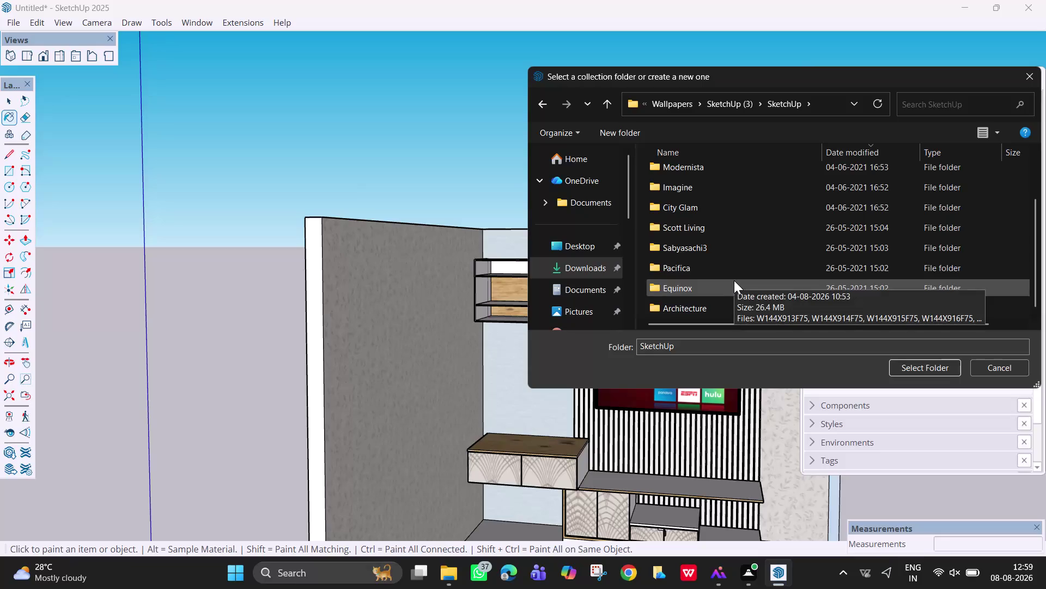
Add Downloads > Plain_Shades > sketchup > Asian Paints Colours of India as a materials collection.
scroll(up, 3)
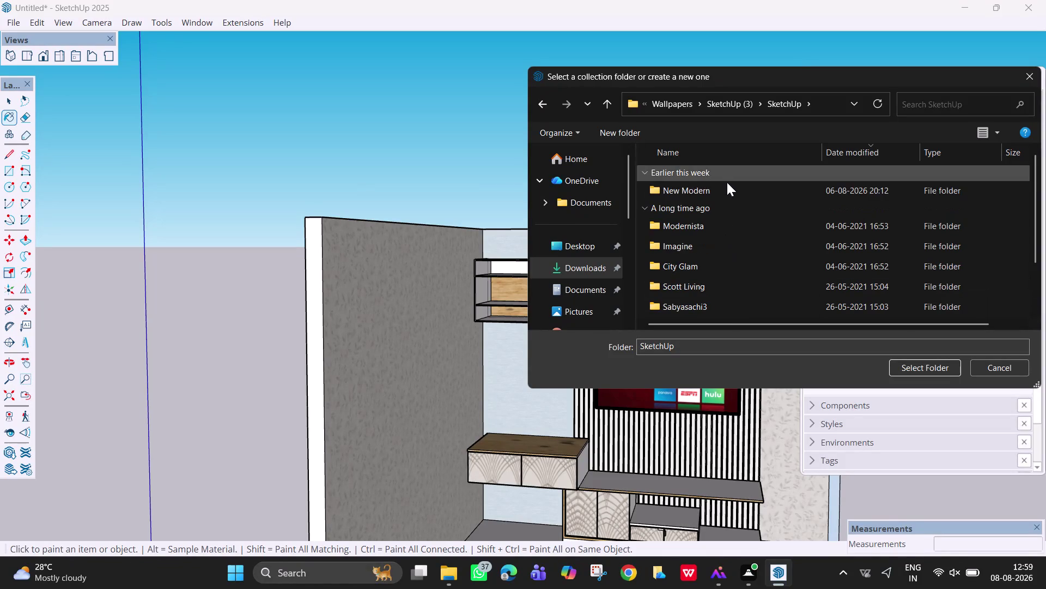
double_click(734, 191)
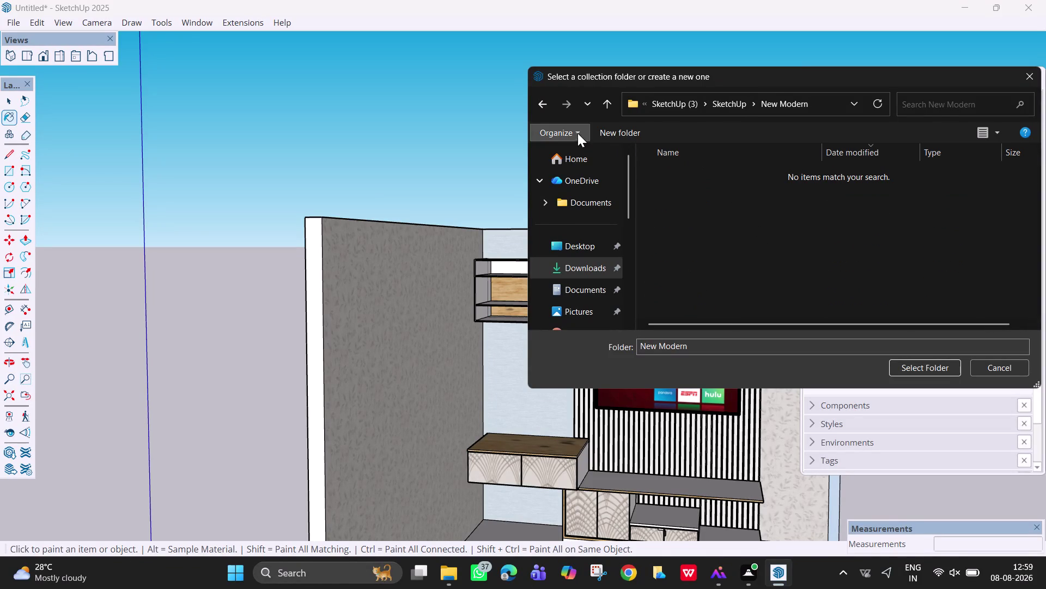
click(546, 105)
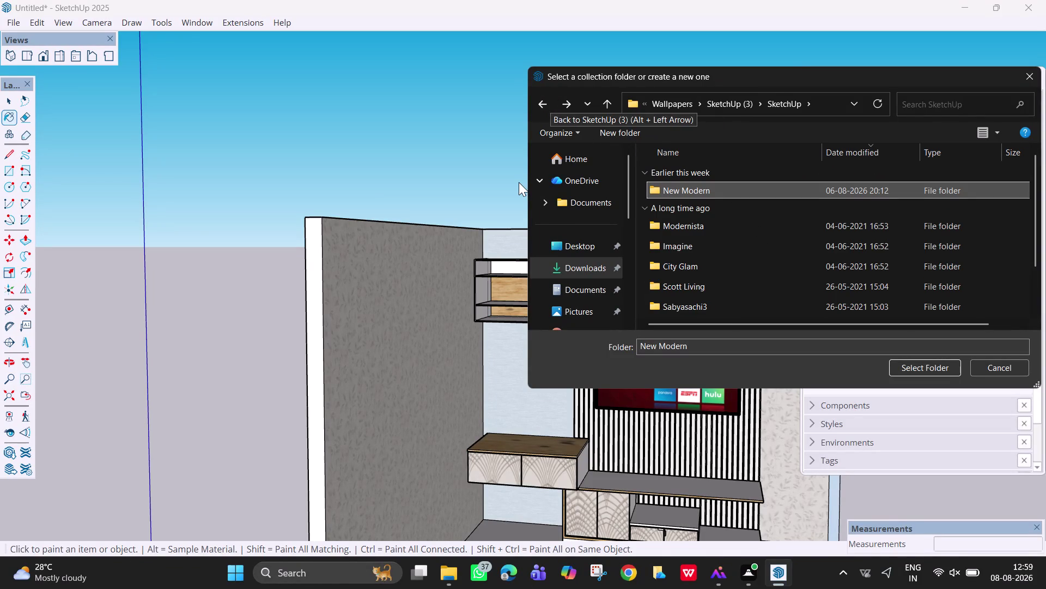
click(547, 99)
click(549, 105)
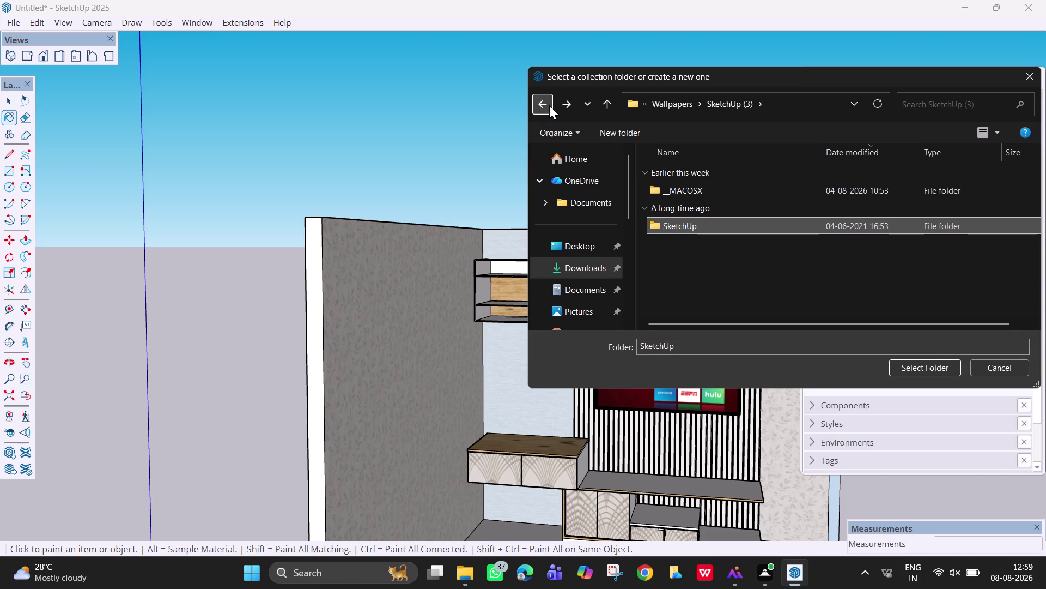
click(546, 99)
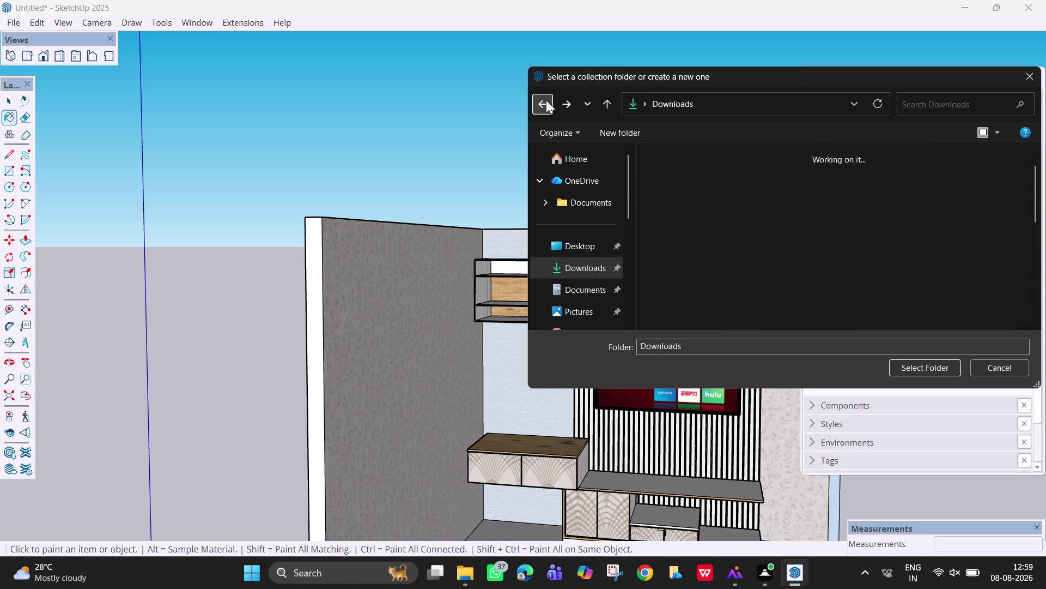
triple_click(743, 285)
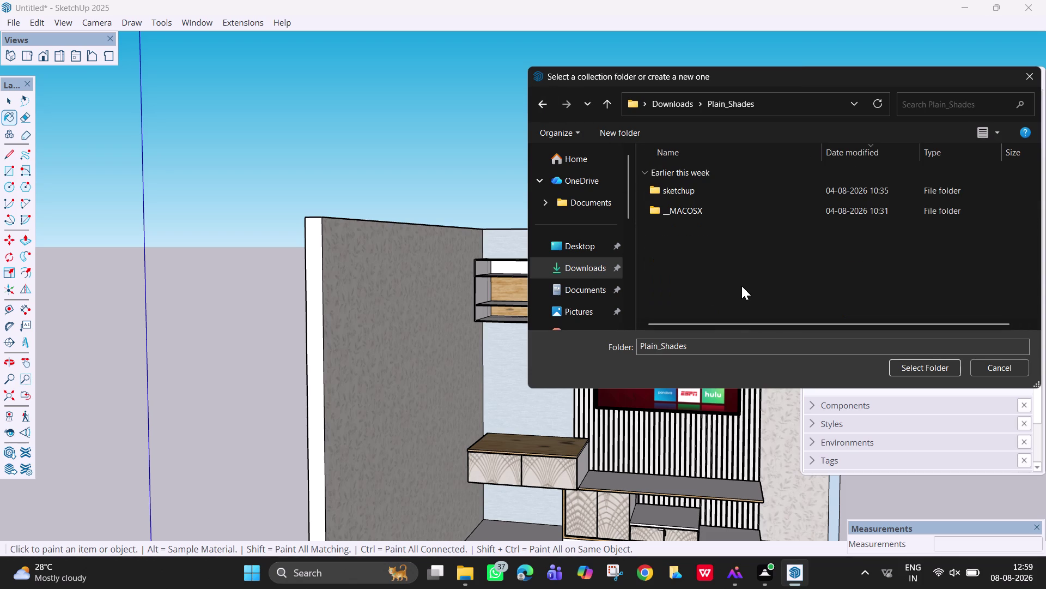
click(697, 184)
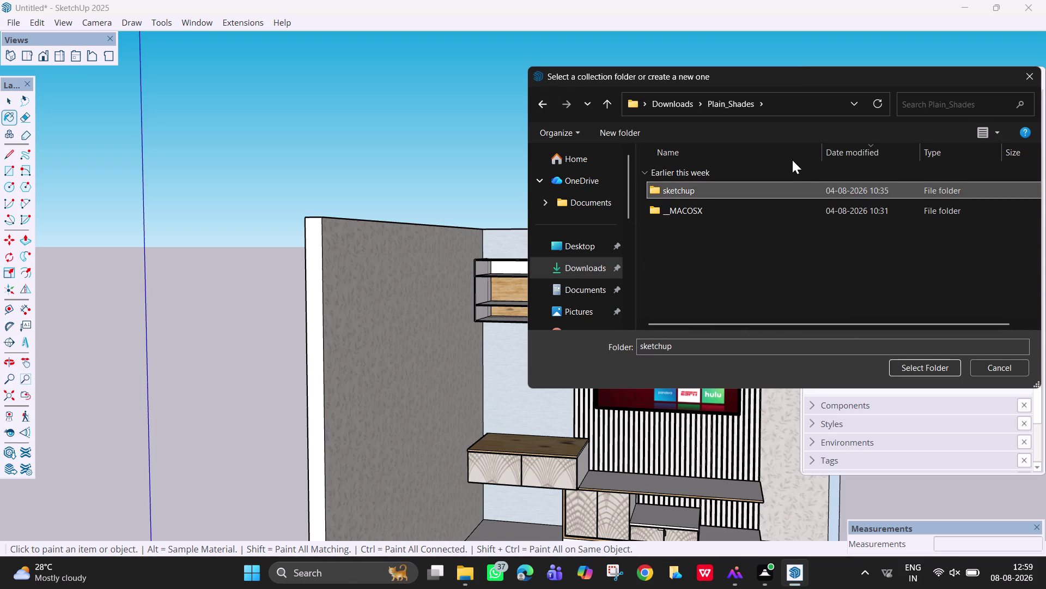
click(799, 189)
double_click(799, 190)
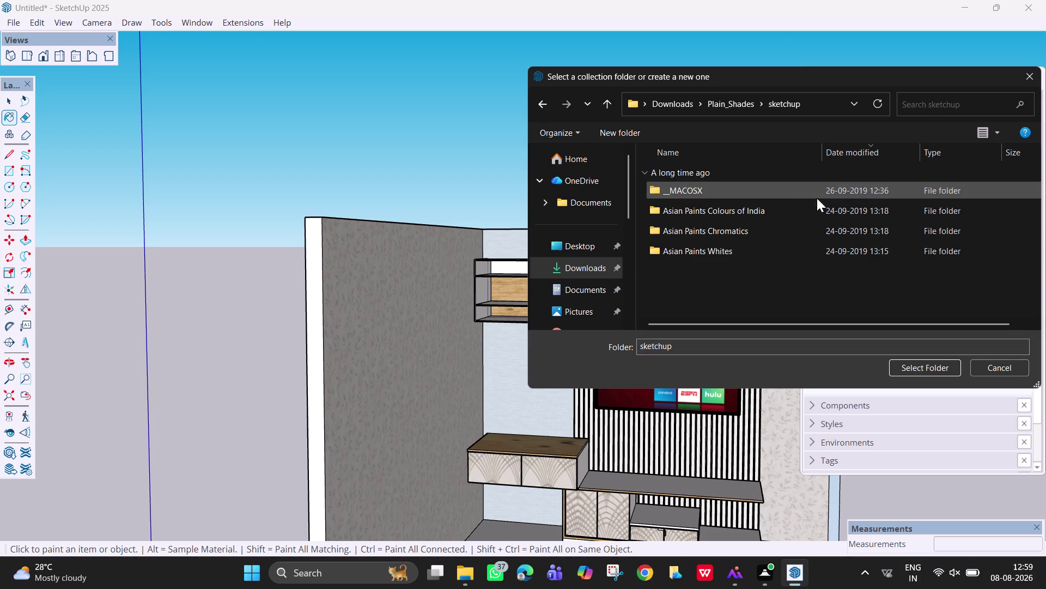
double_click(804, 217)
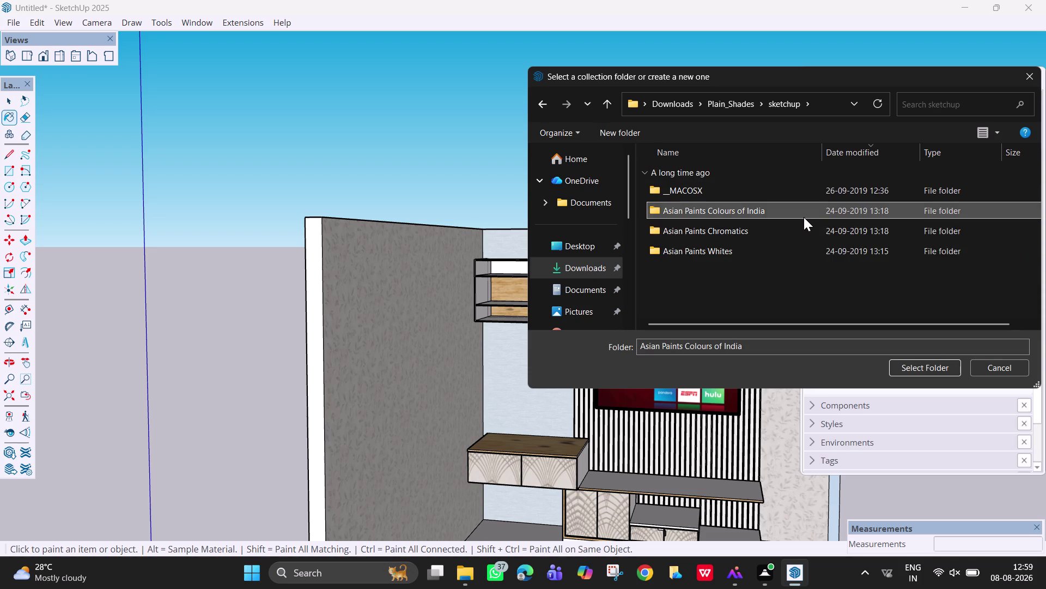
click(898, 369)
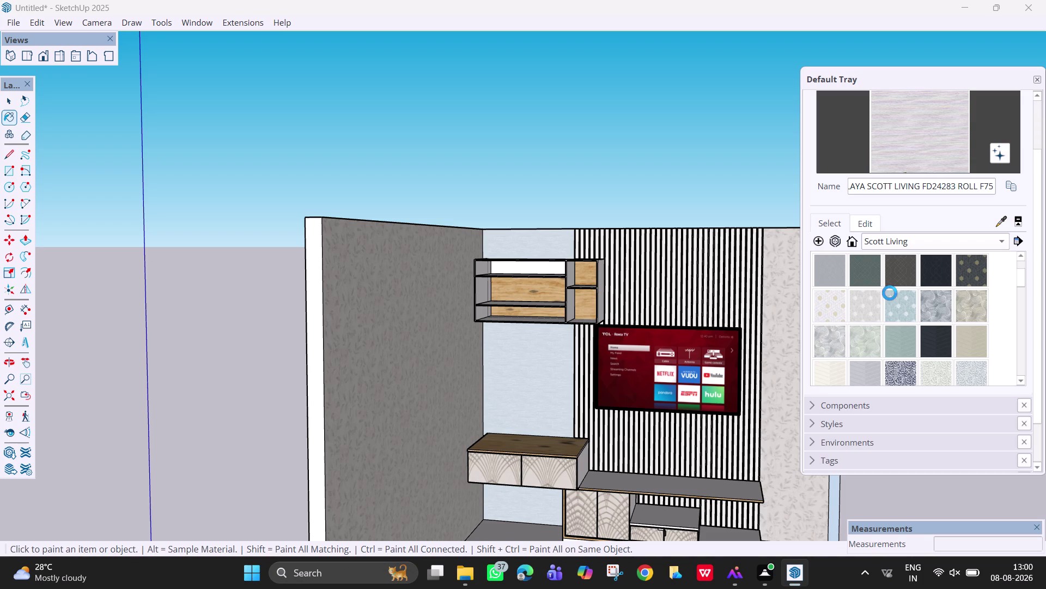
Browse the Asian Paints Colours of India collection to show its maroon paint swatches.
scroll(down, 3)
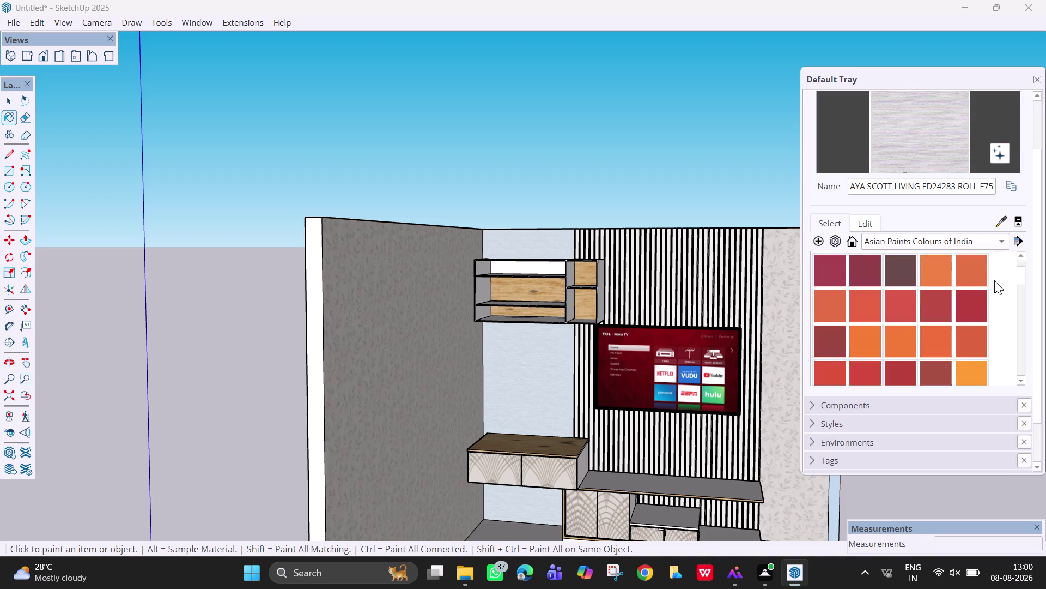
scroll(down, 3)
scroll(down, 3)
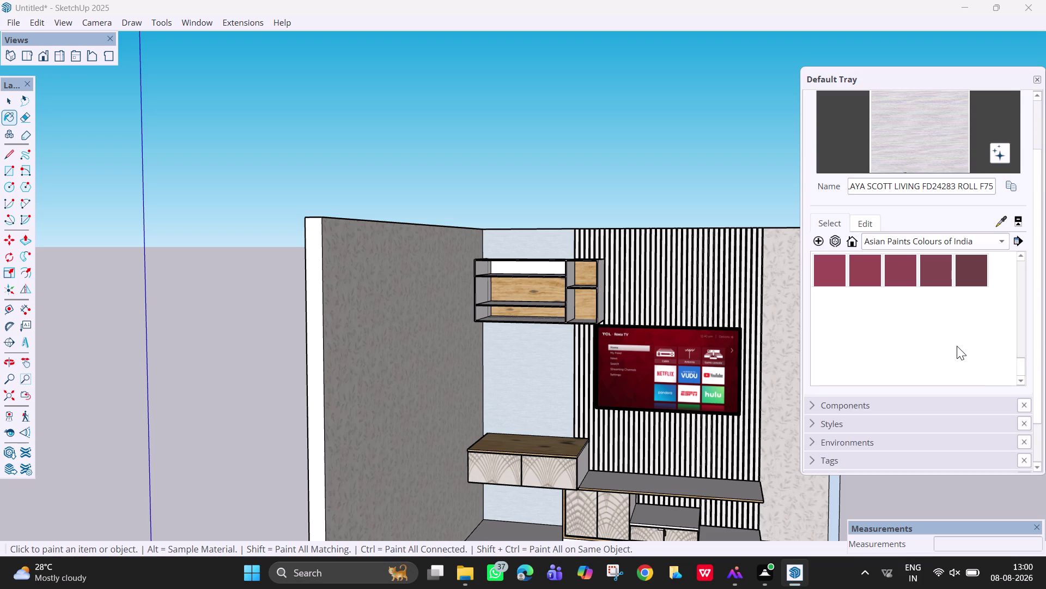
scroll(down, 3)
scroll(down, 3)
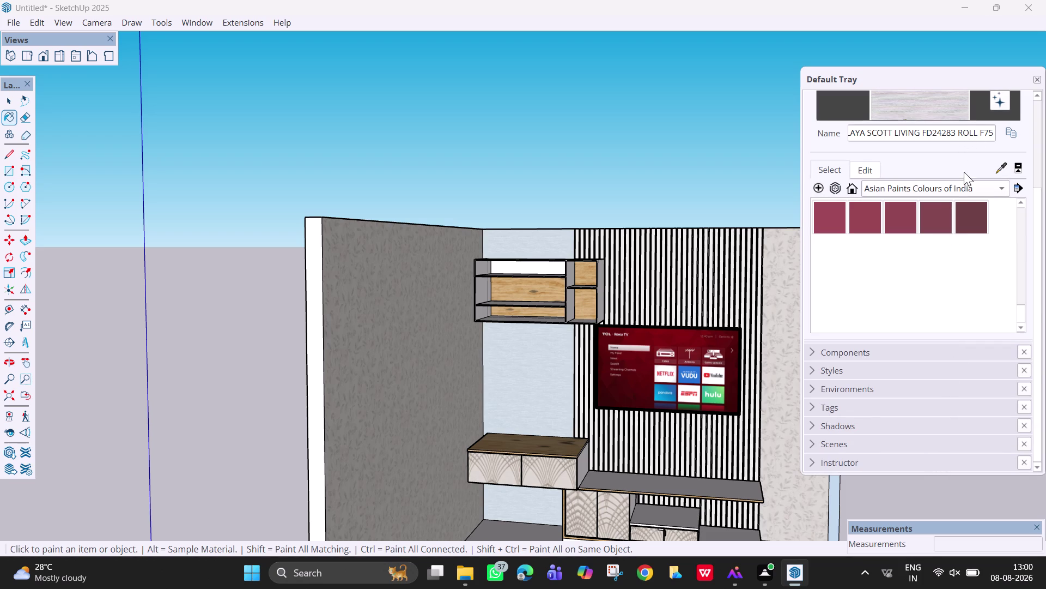
scroll(up, 3)
click(947, 188)
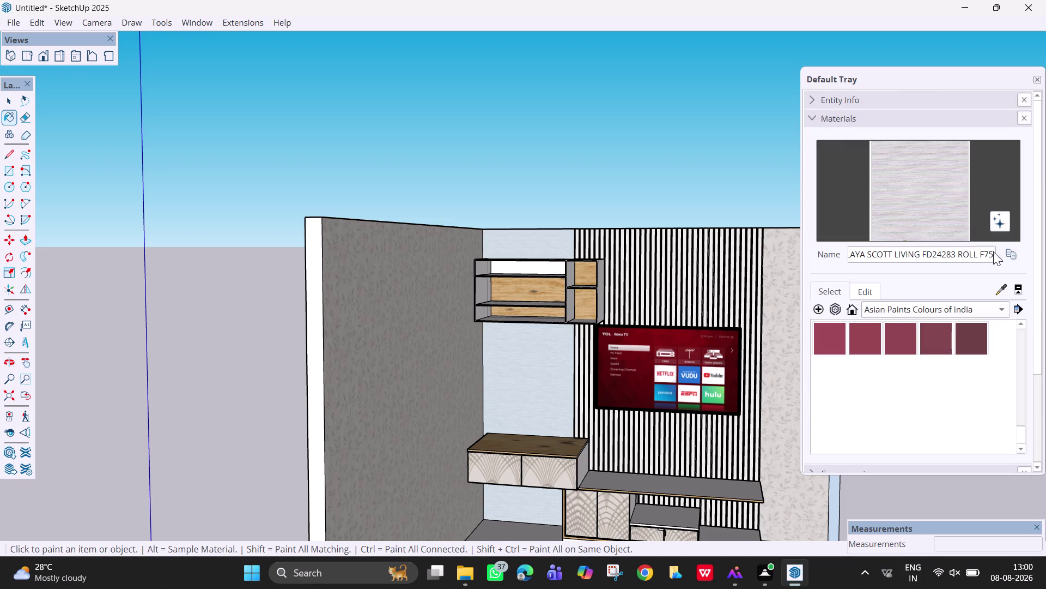
click(1002, 290)
Try the sample paint dropper on an existing material in the model.
click(933, 174)
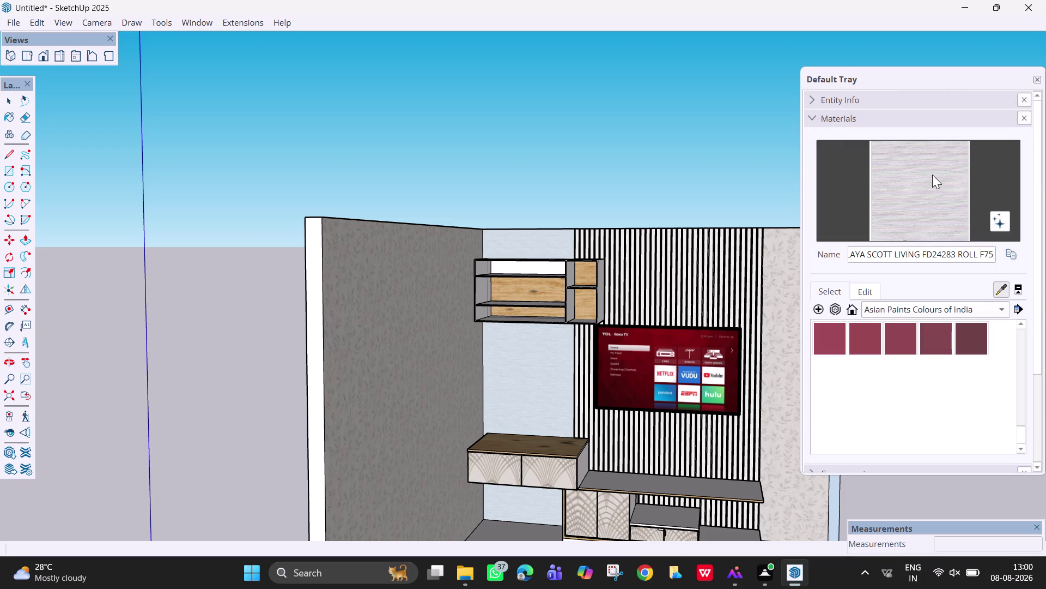
click(996, 292)
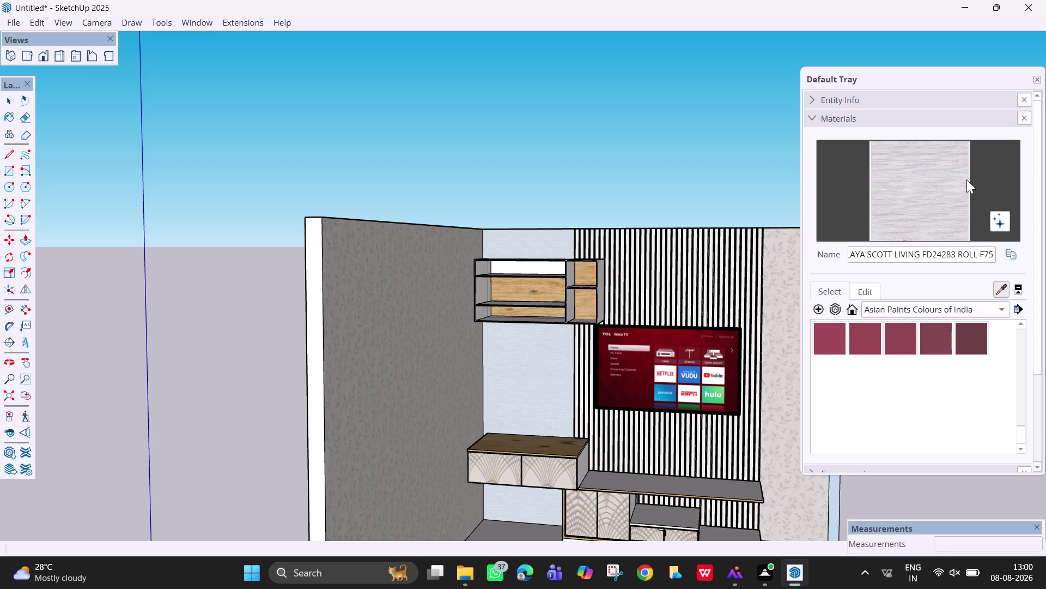
click(967, 179)
drag(944, 170, 690, 196)
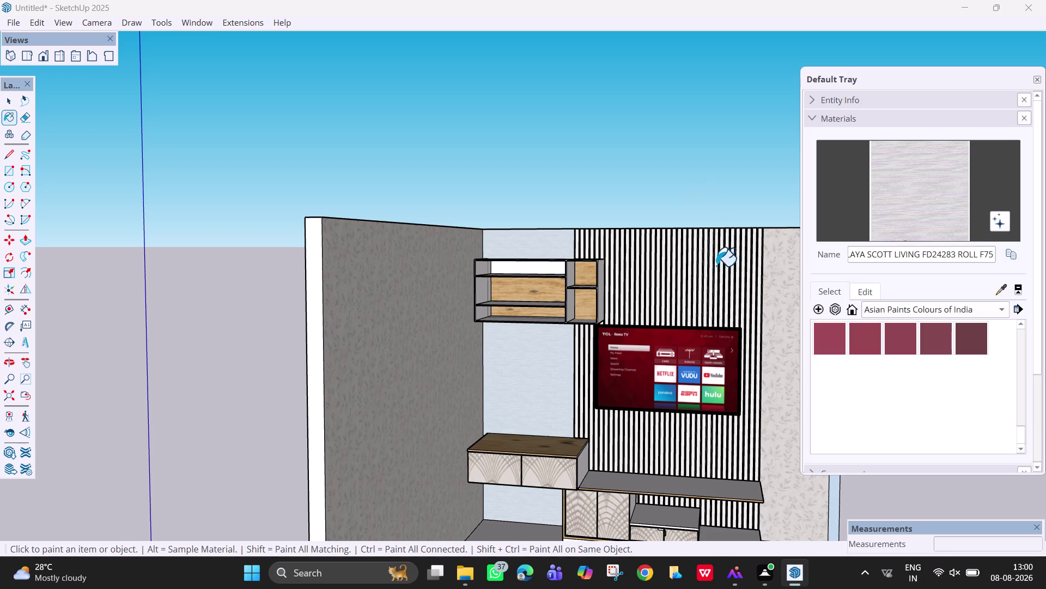
scroll(up, 3)
scroll(up, 3)
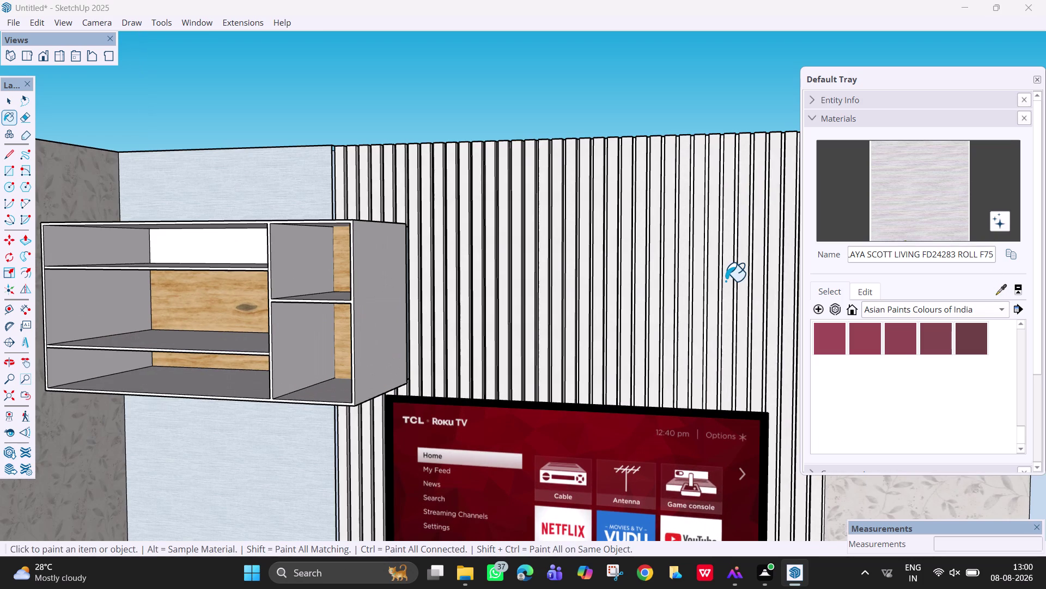
Zoom out to the whole TV wall and pan to centre the TV unit.
click(261, 454)
click(281, 190)
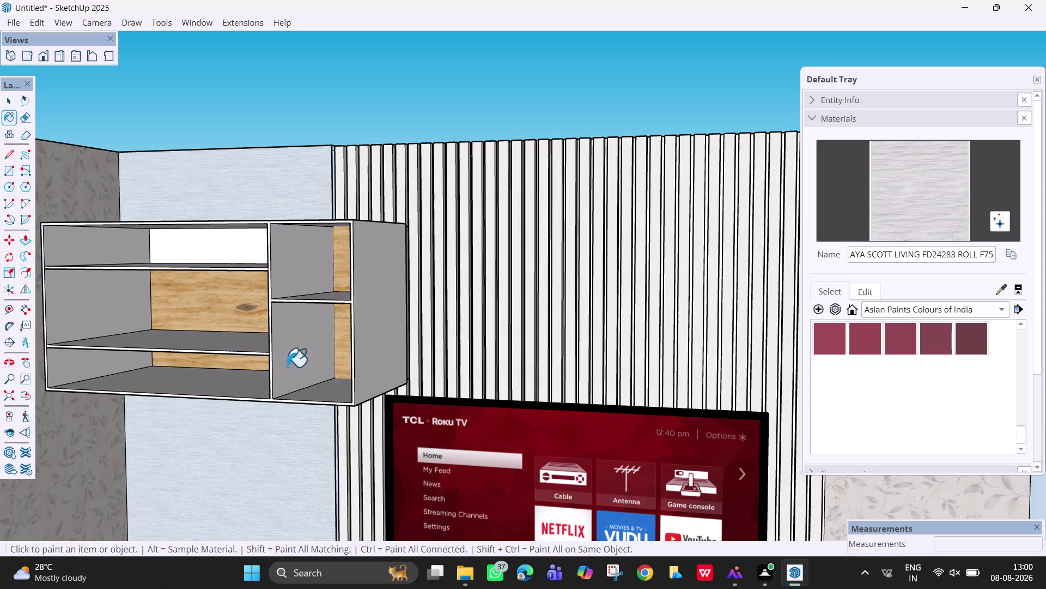
scroll(down, 3)
scroll(down, 3)
middle_drag(277, 449, 341, 415)
scroll(down, 3)
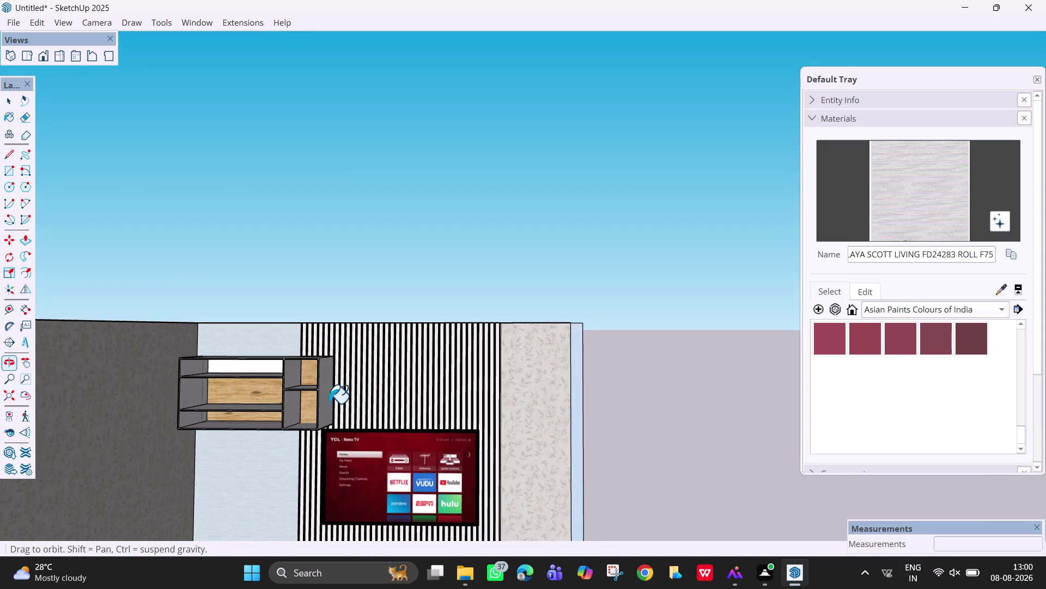
scroll(down, 3)
scroll(down, 3)
key(Escape)
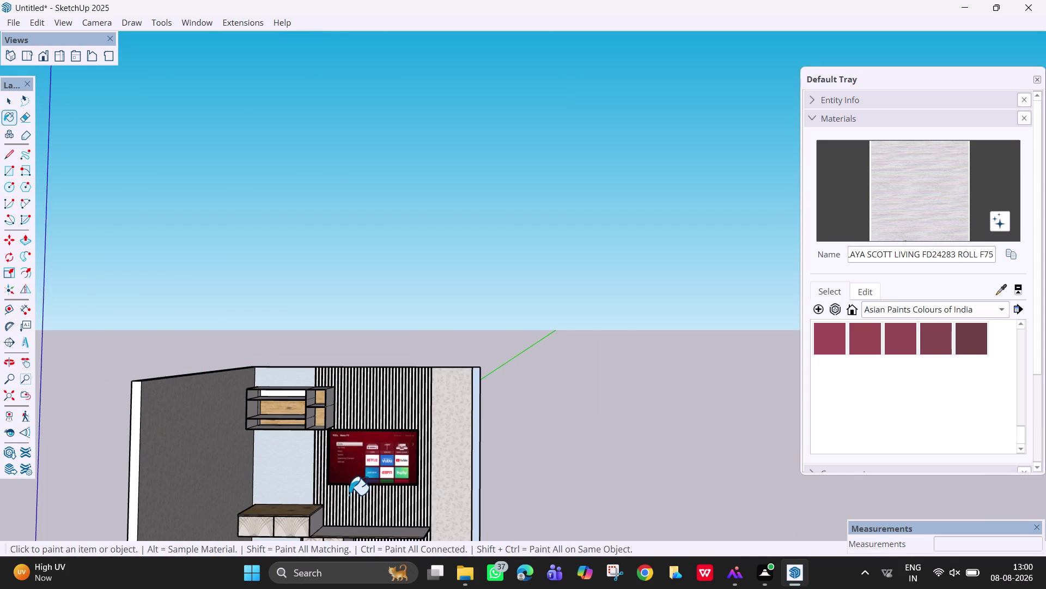
key(h)
drag(349, 494, 540, 352)
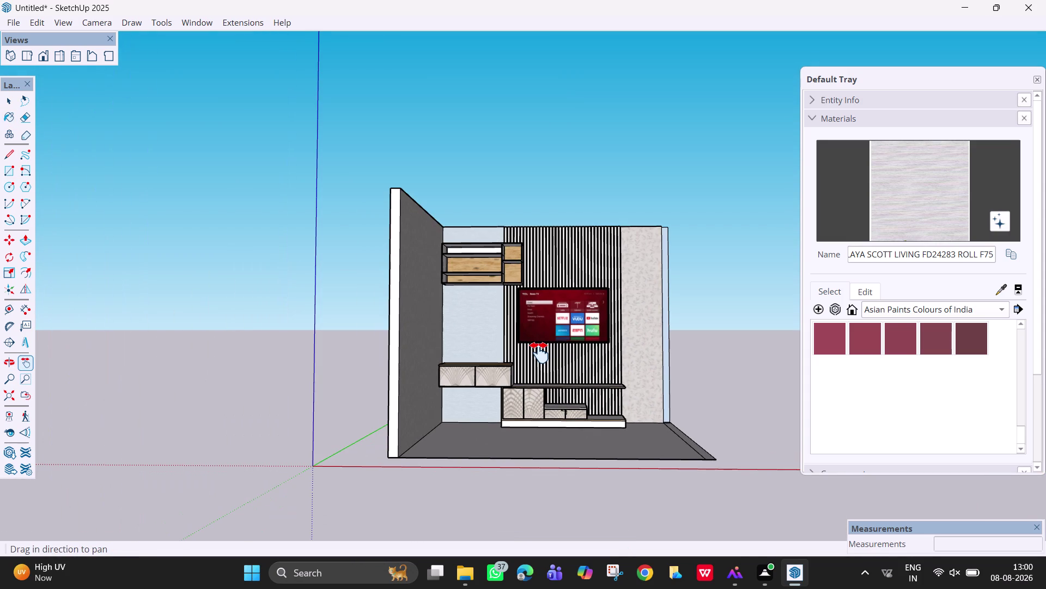
scroll(up, 3)
scroll(up, 3)
Close in on the lower cabinets, select the right tall door, and bring up the toolbar list.
middle_drag(513, 369, 498, 379)
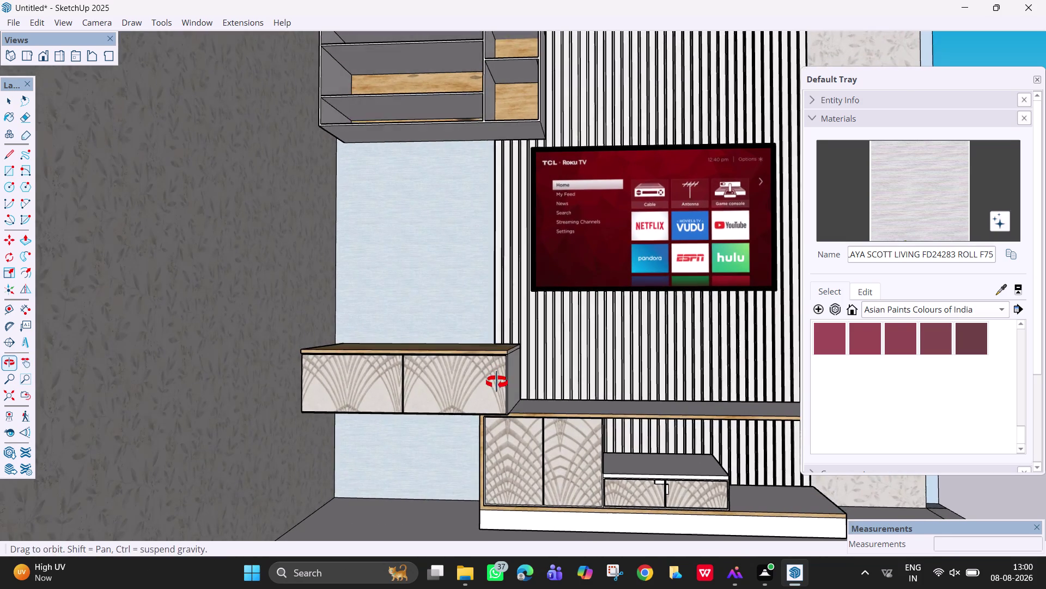
middle_drag(498, 379, 497, 383)
scroll(down, 3)
scroll(up, 3)
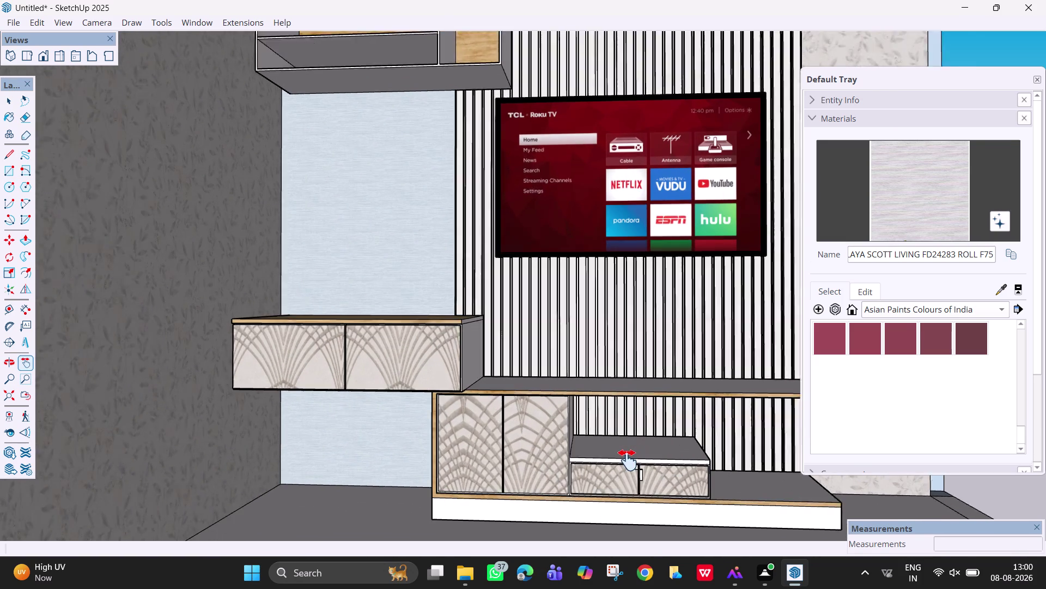
scroll(up, 3)
key(space)
click(540, 437)
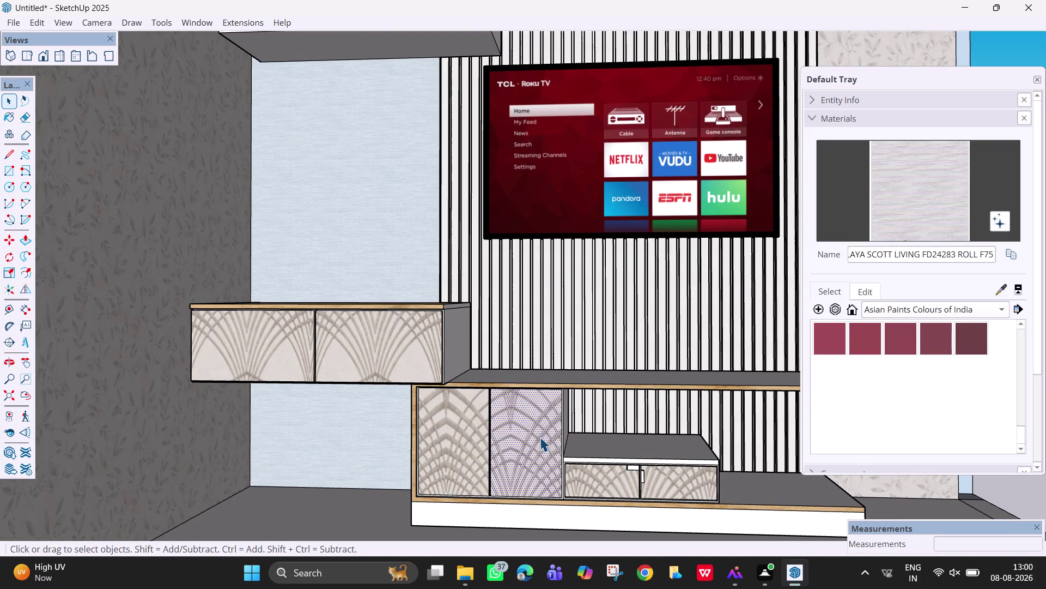
right_click(634, 19)
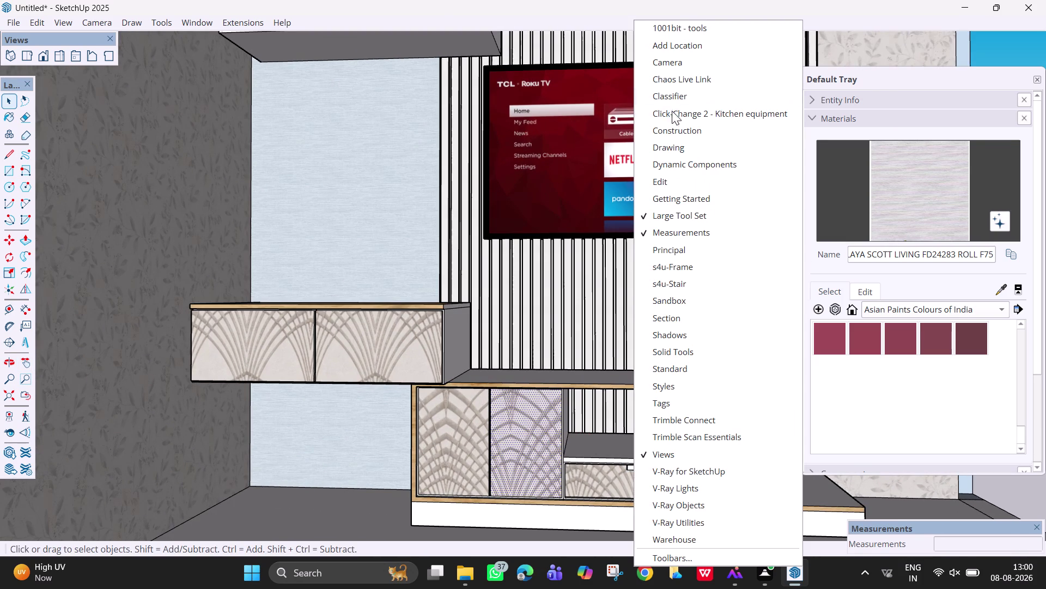
Show the V-Ray Utilities toolbar and select the drawer fronts and left tall door.
click(697, 528)
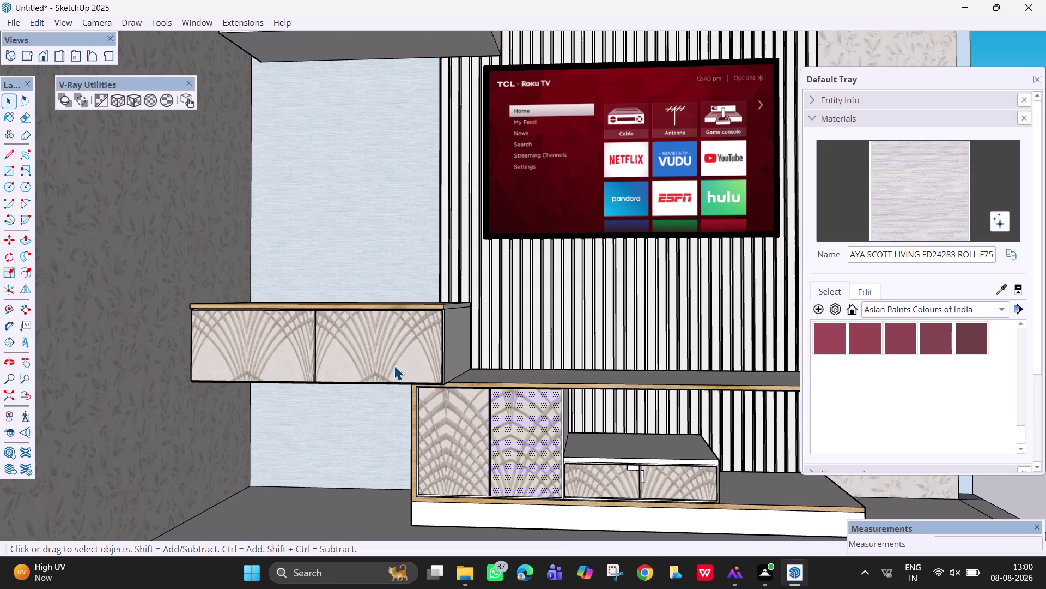
click(437, 456)
click(409, 346)
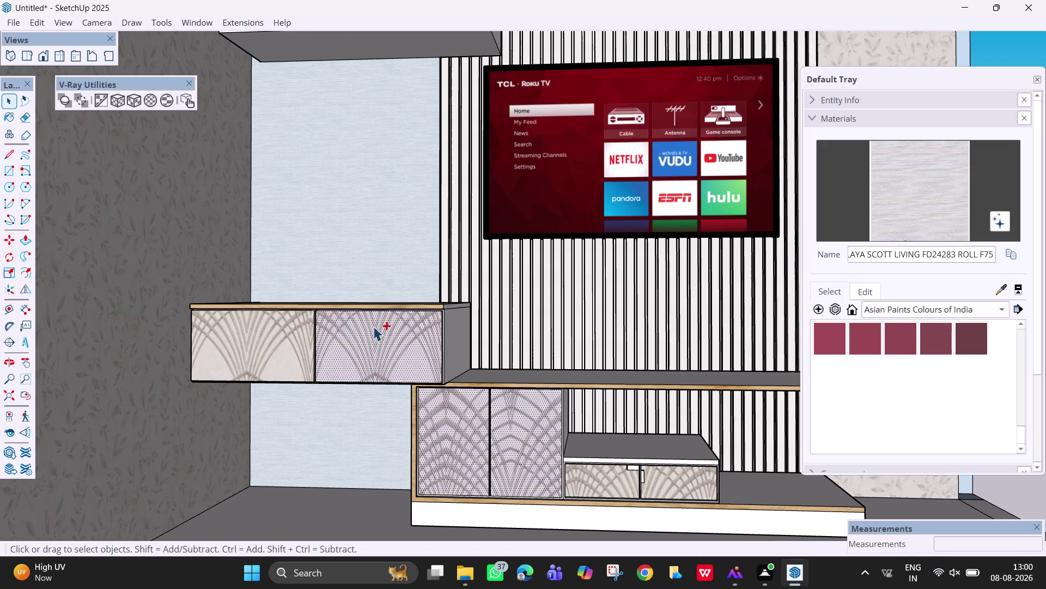
click(293, 327)
click(581, 481)
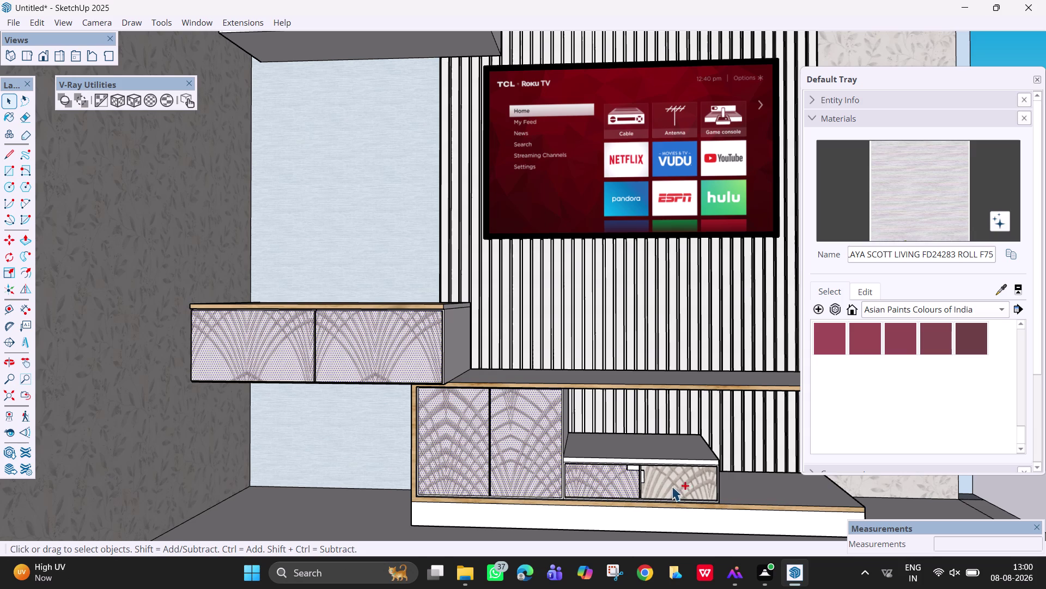
Apply cube texture mapping scaled to the drawers so their fan pattern matches.
click(673, 482)
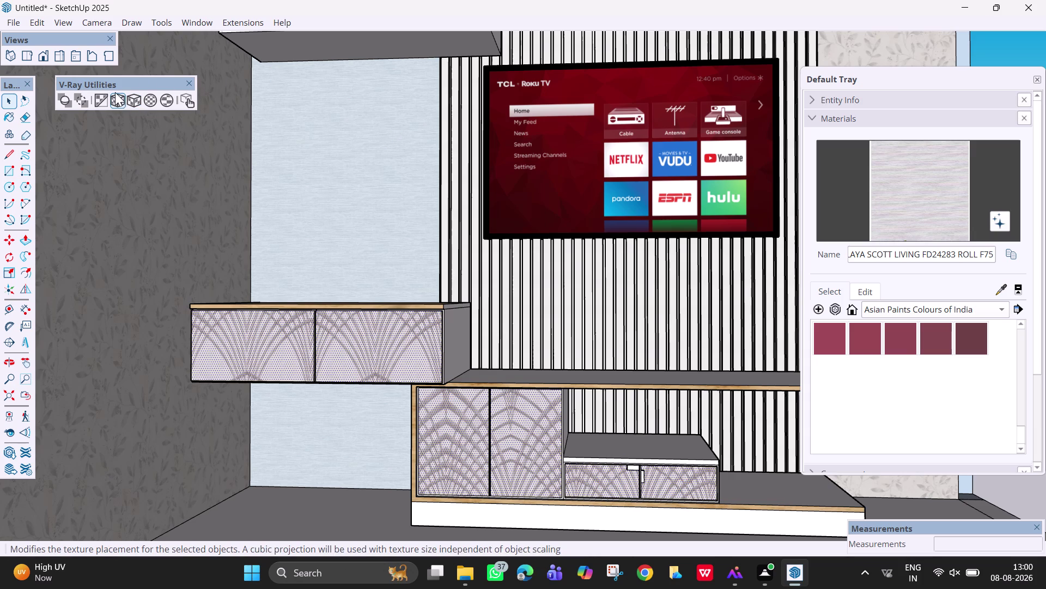
click(131, 104)
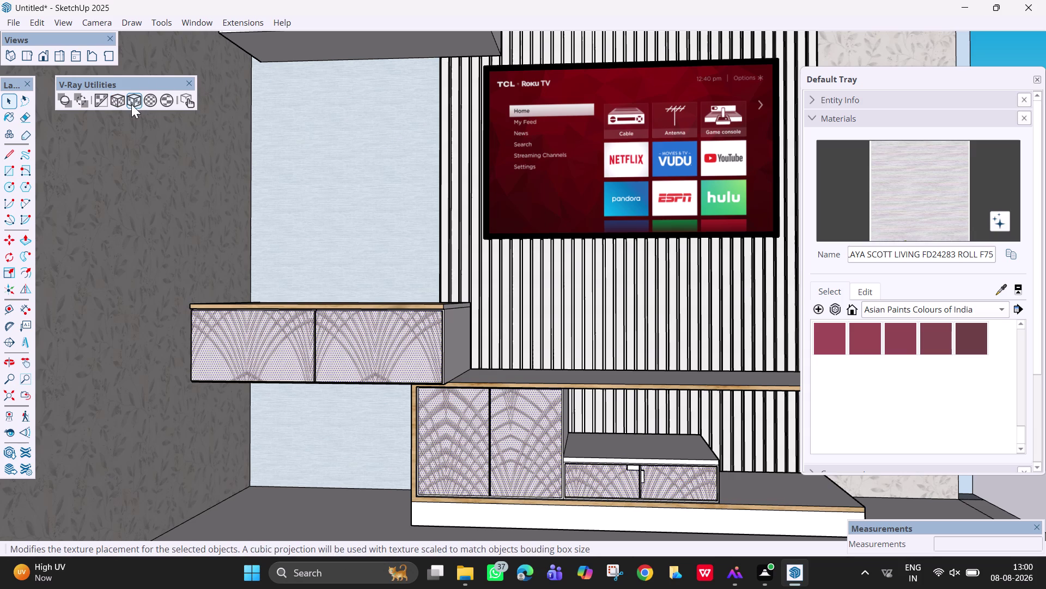
click(119, 99)
double_click(119, 98)
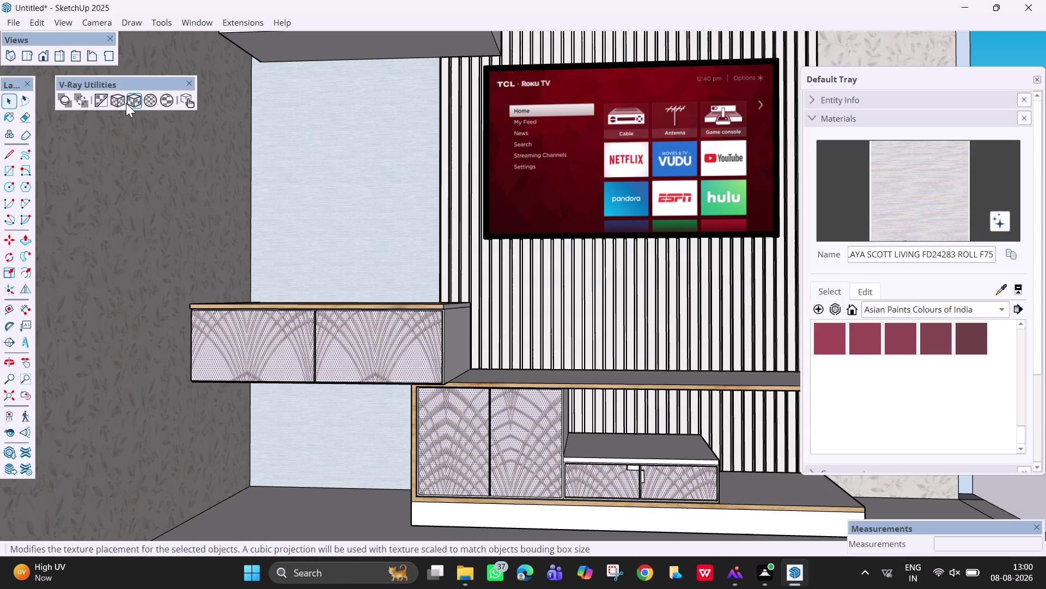
click(118, 96)
click(115, 100)
scroll(down, 3)
scroll(down, 3)
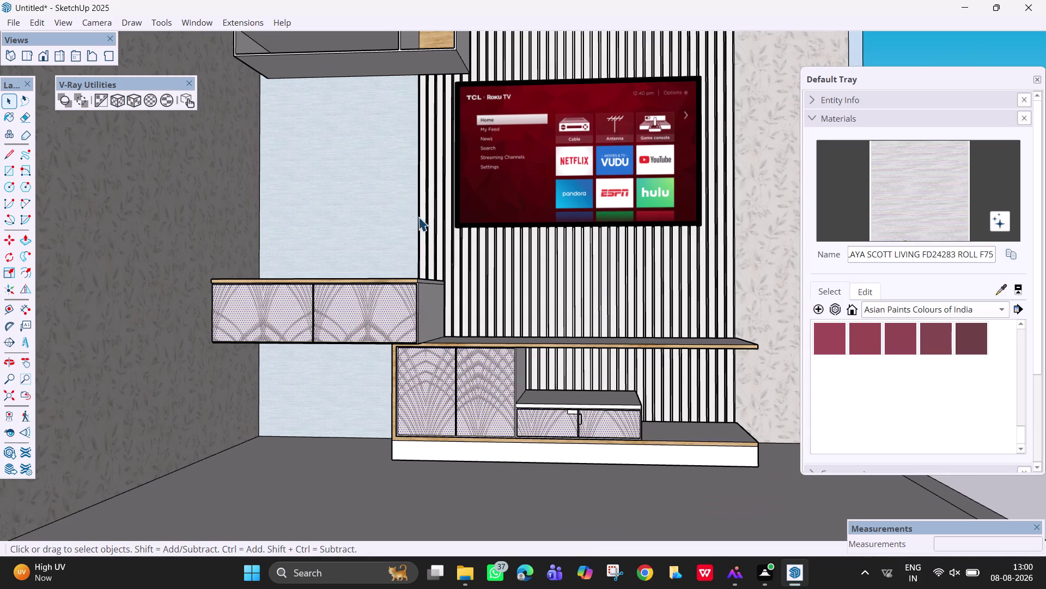
Zoom out and pick a lighter cream fan-pattern material for the cabinet doors.
key(Escape)
scroll(down, 3)
scroll(down, 3)
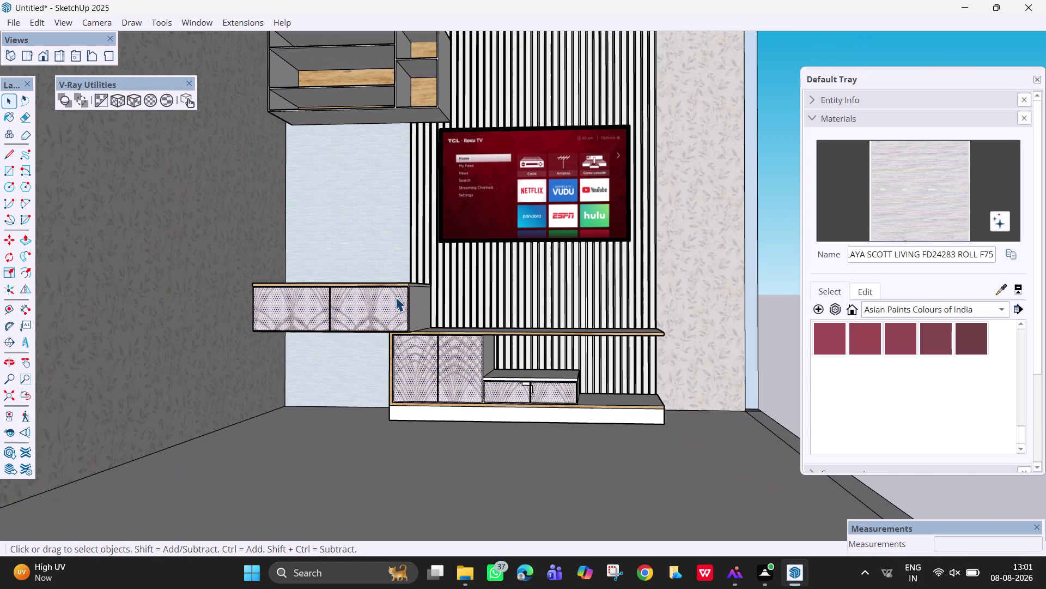
key(space)
click(771, 313)
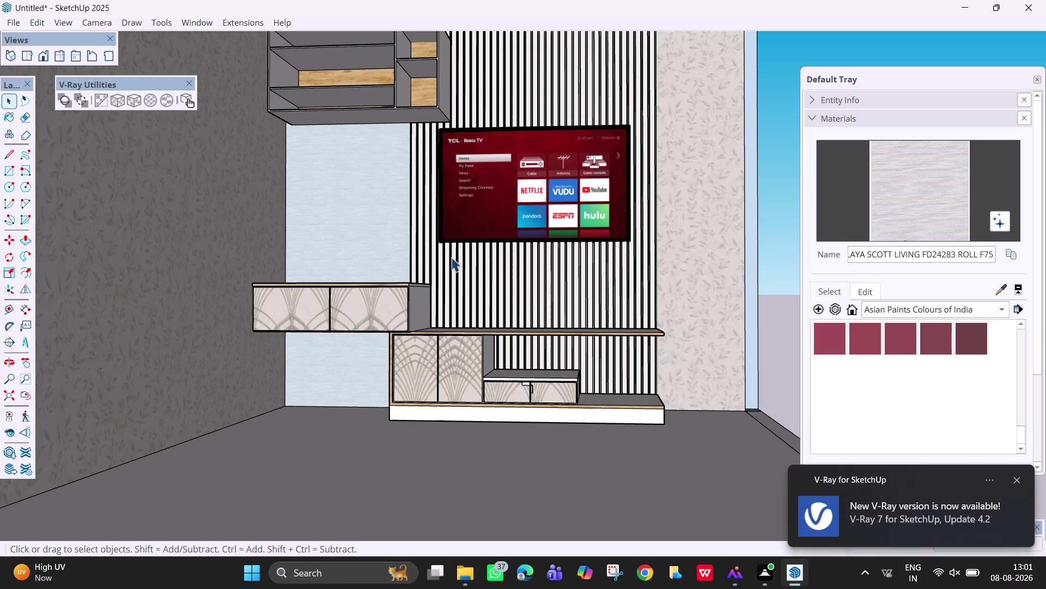
click(1016, 481)
scroll(down, 3)
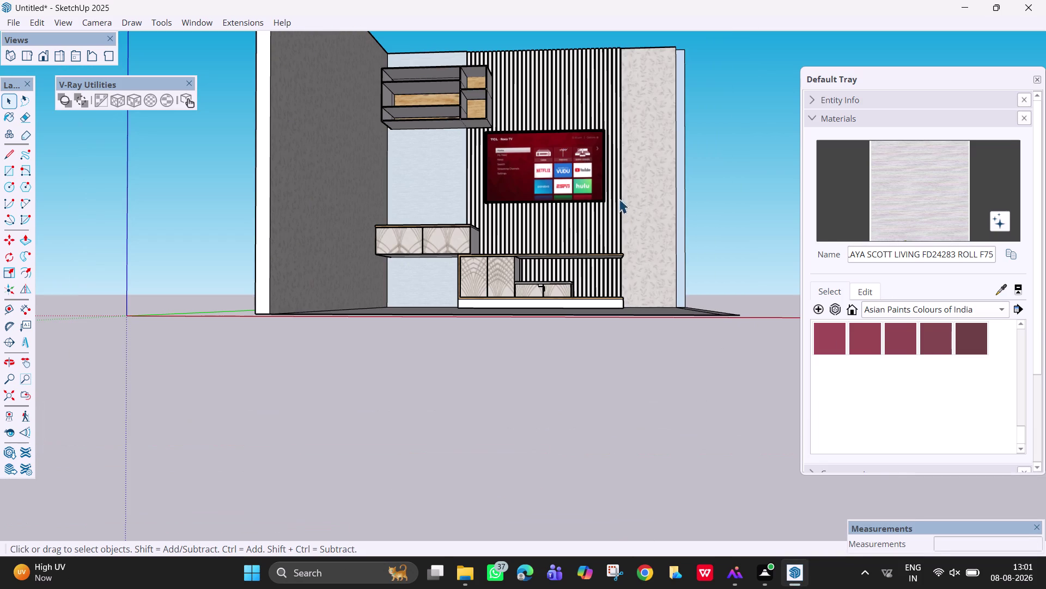
Pan and orbit to frame the whole room and TV wall at an angle.
key(g)
key(h)
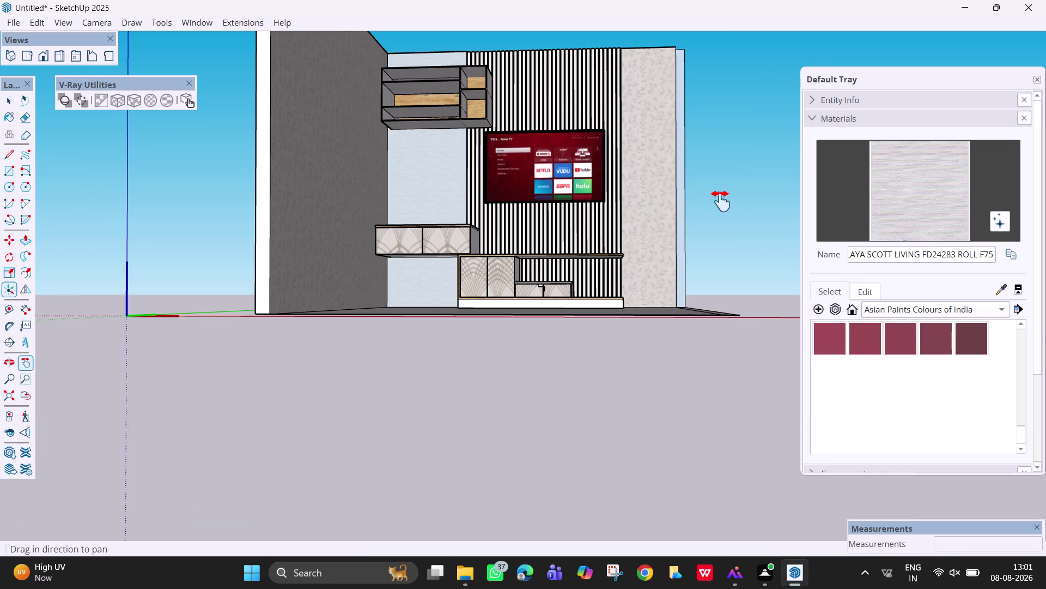
middle_drag(721, 201, 728, 267)
drag(702, 204, 706, 295)
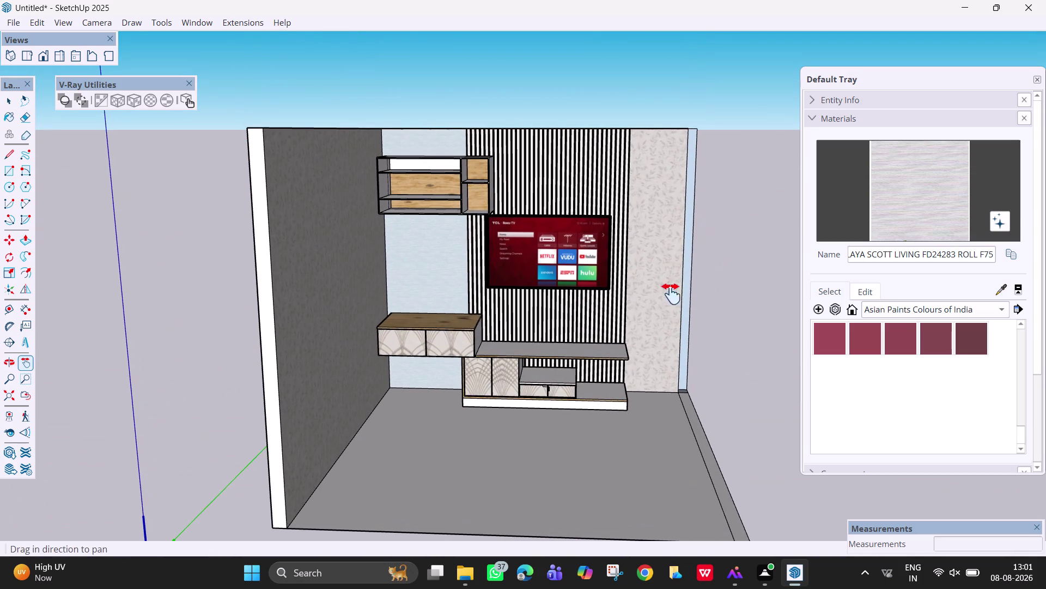
scroll(up, 3)
middle_drag(505, 302, 541, 331)
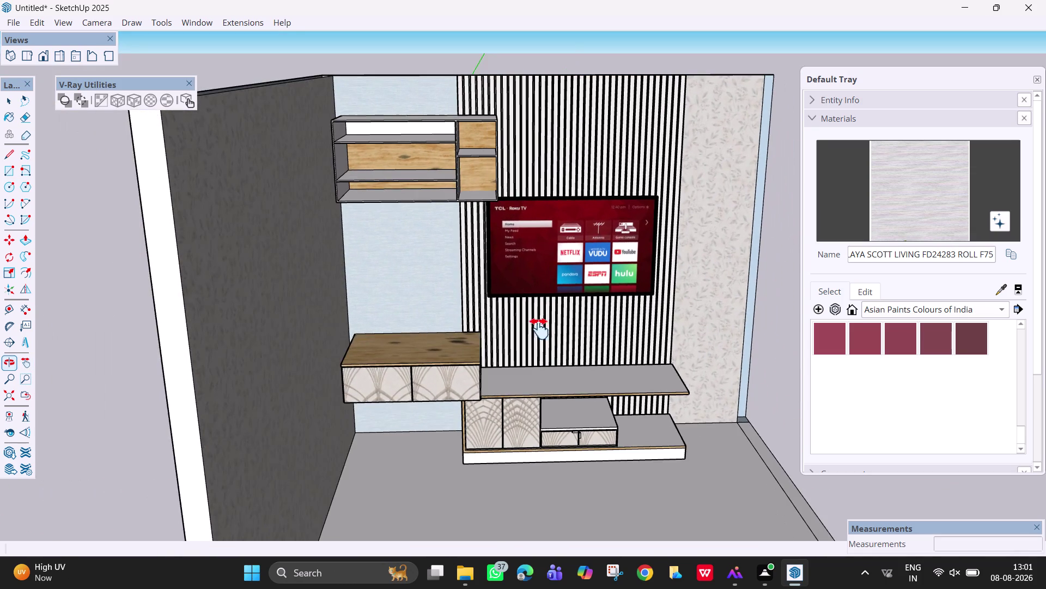
middle_drag(503, 306, 449, 271)
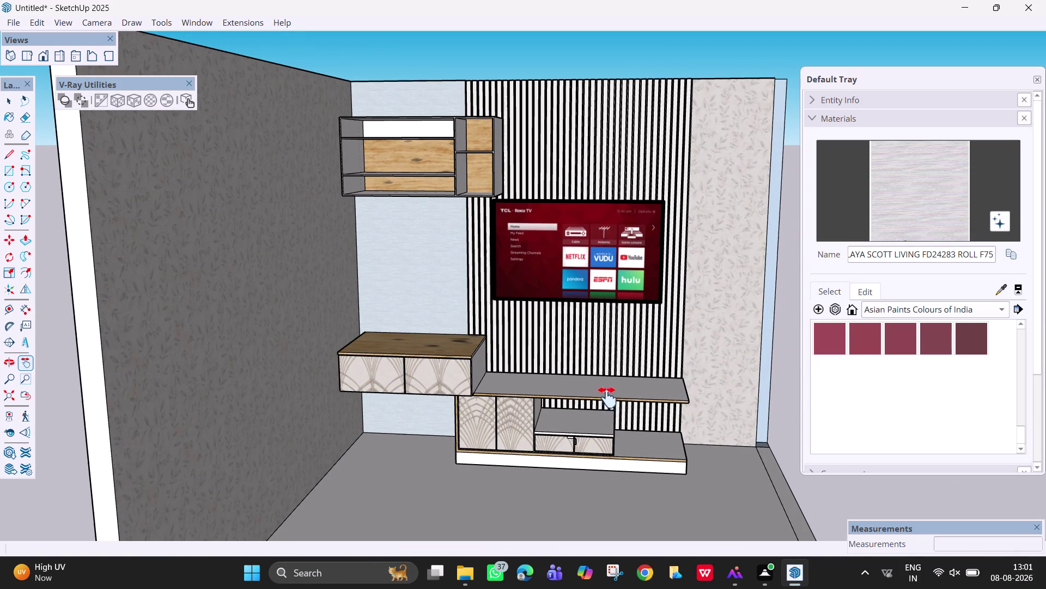
Choose a swatch in the Materials tray and return to the Select tool.
click(1005, 291)
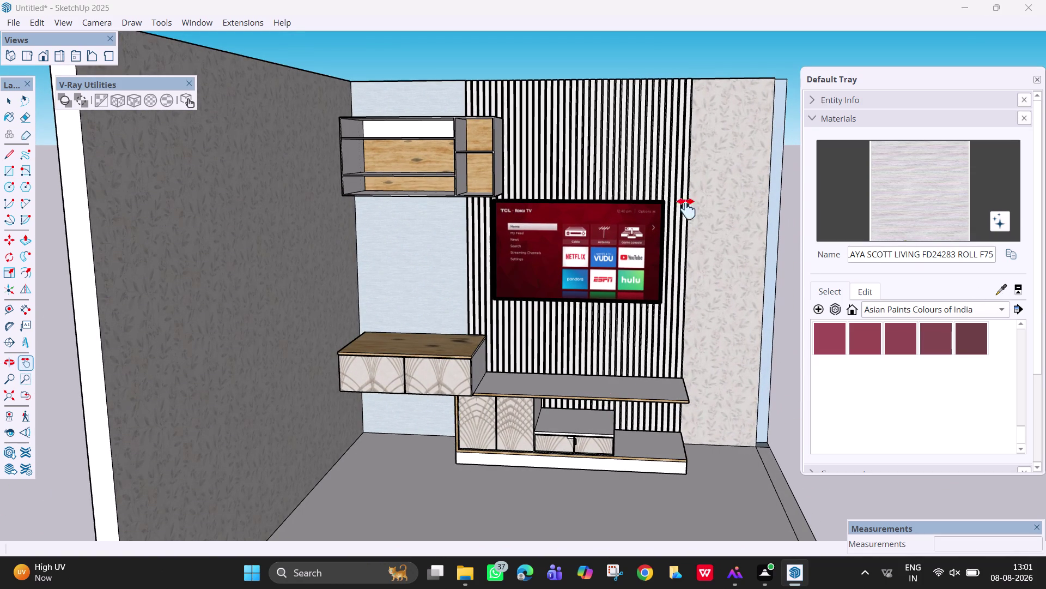
click(999, 287)
key(space)
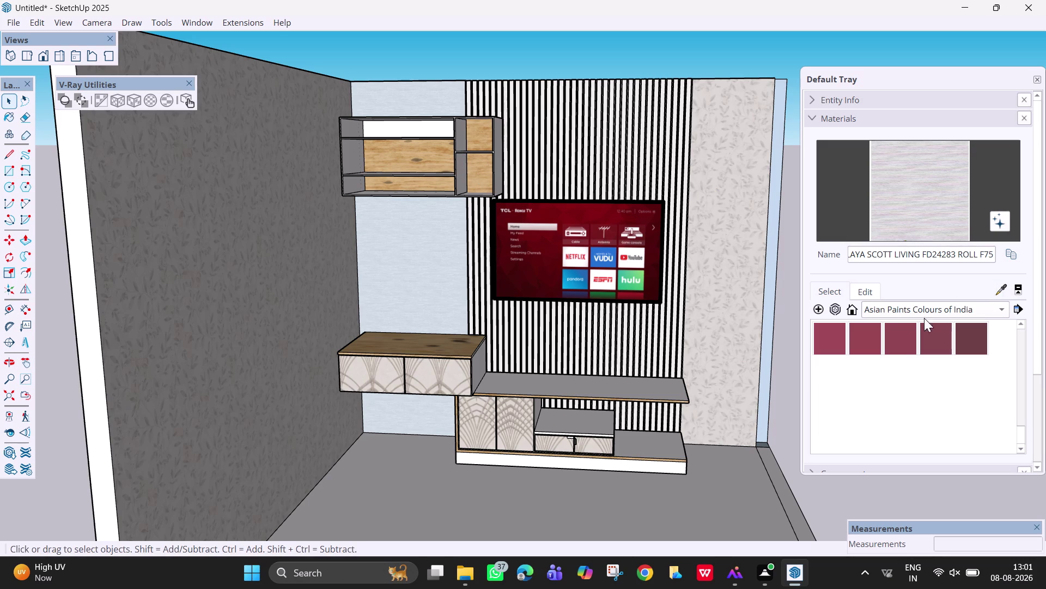
click(1002, 288)
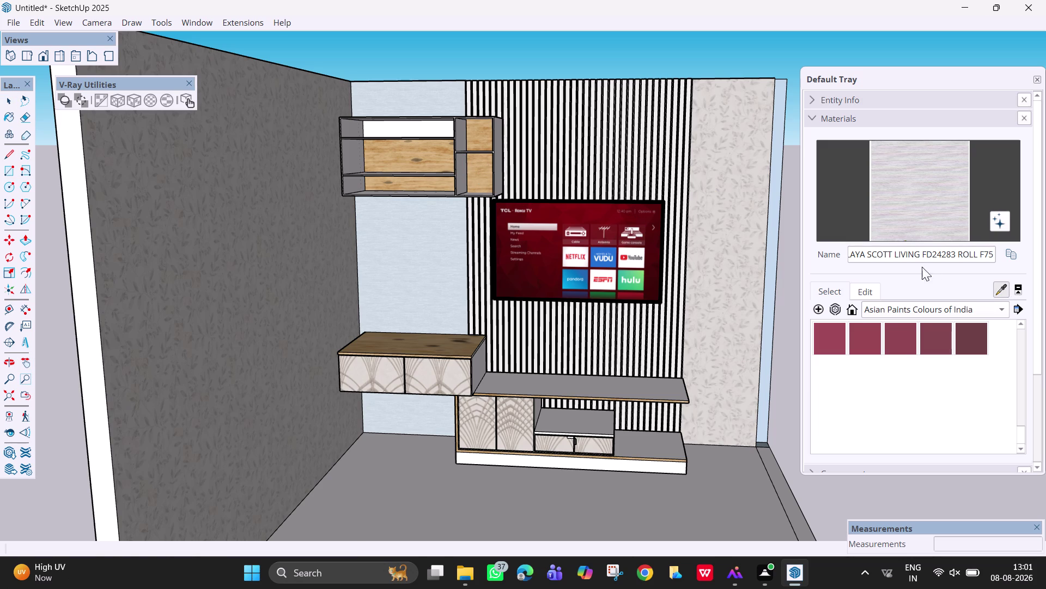
click(424, 164)
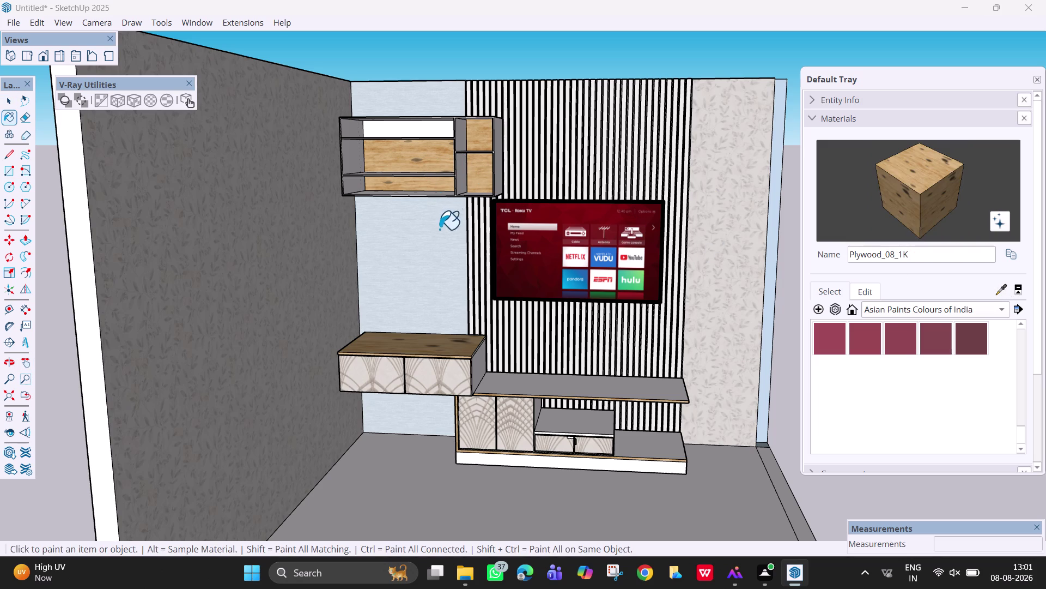
click(440, 229)
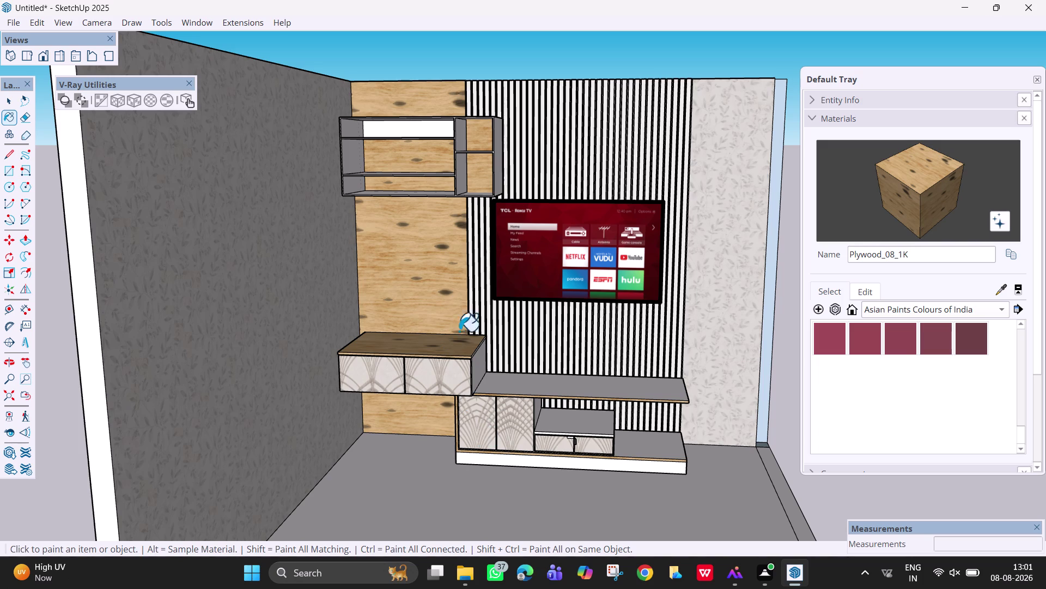
click(541, 390)
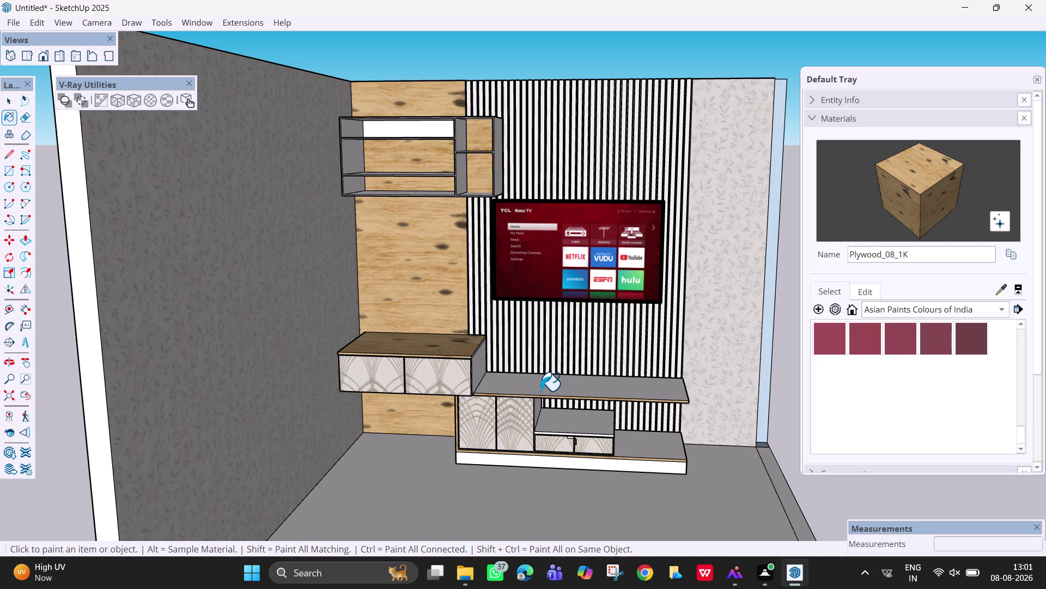
click(646, 451)
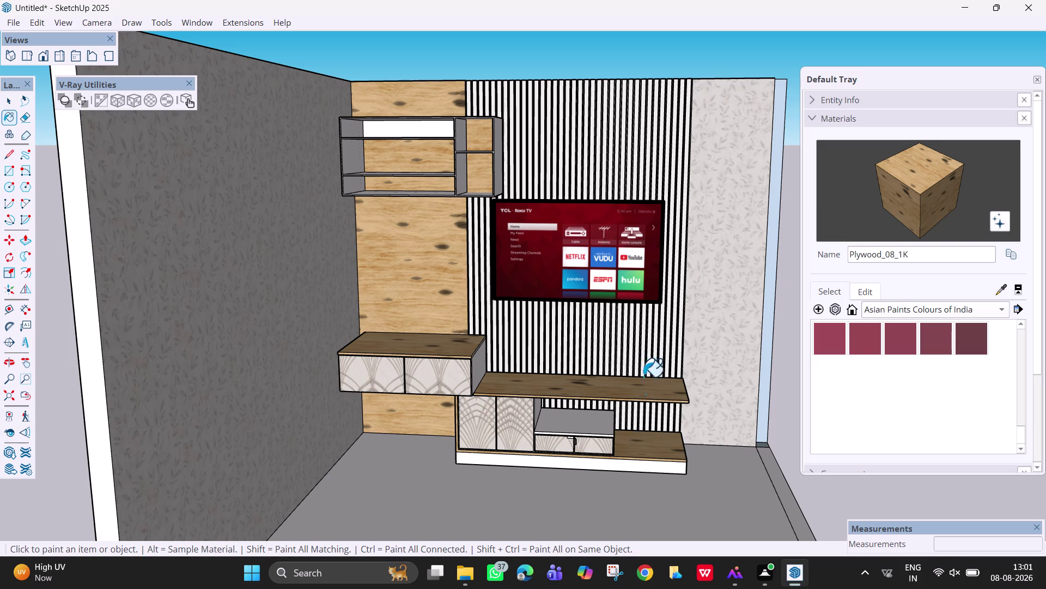
scroll(up, 3)
middle_drag(640, 404, 440, 350)
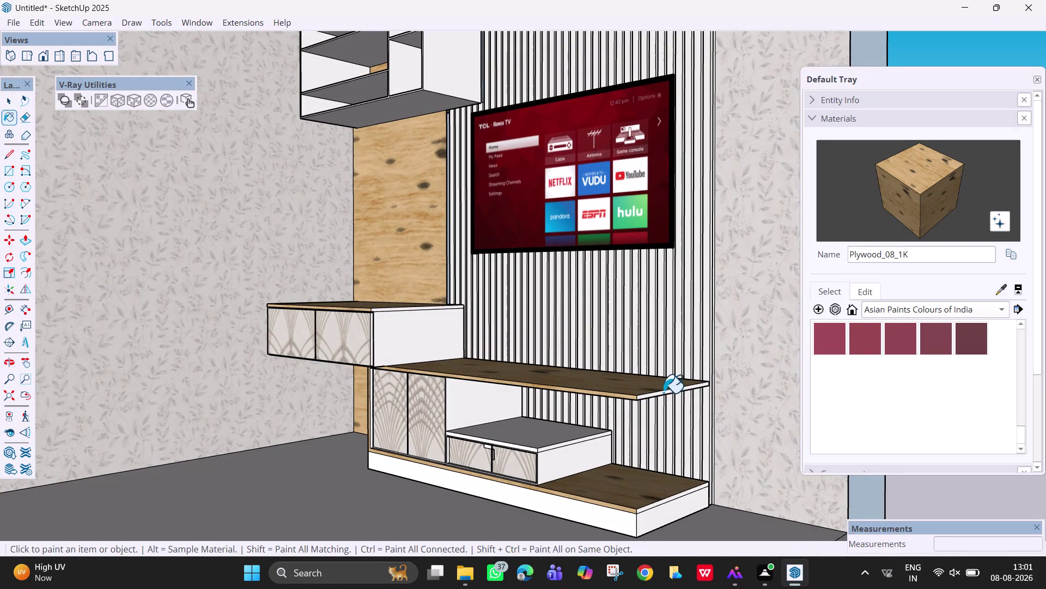
click(662, 393)
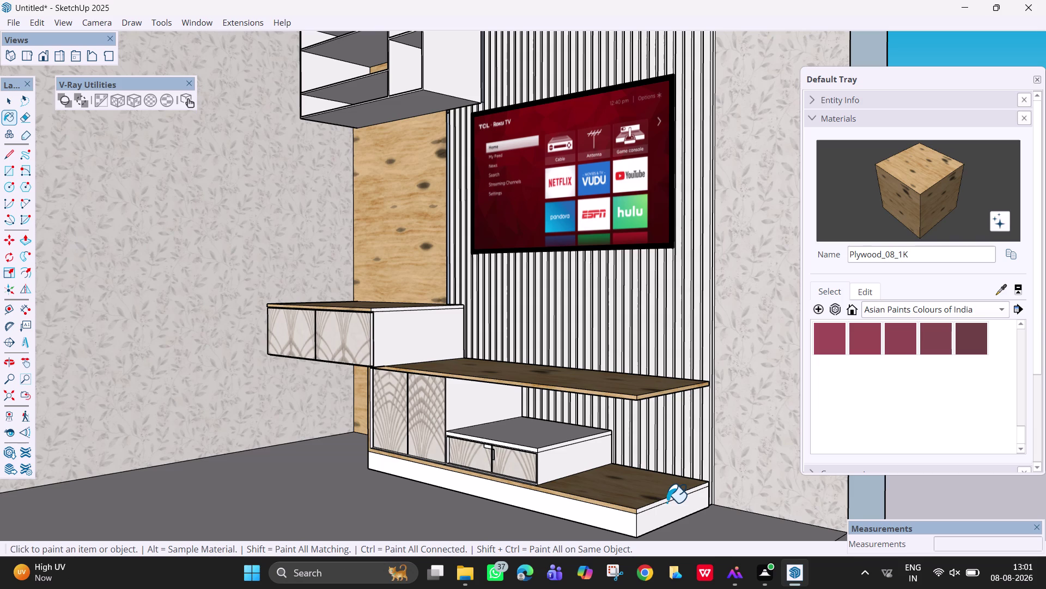
click(667, 497)
click(669, 499)
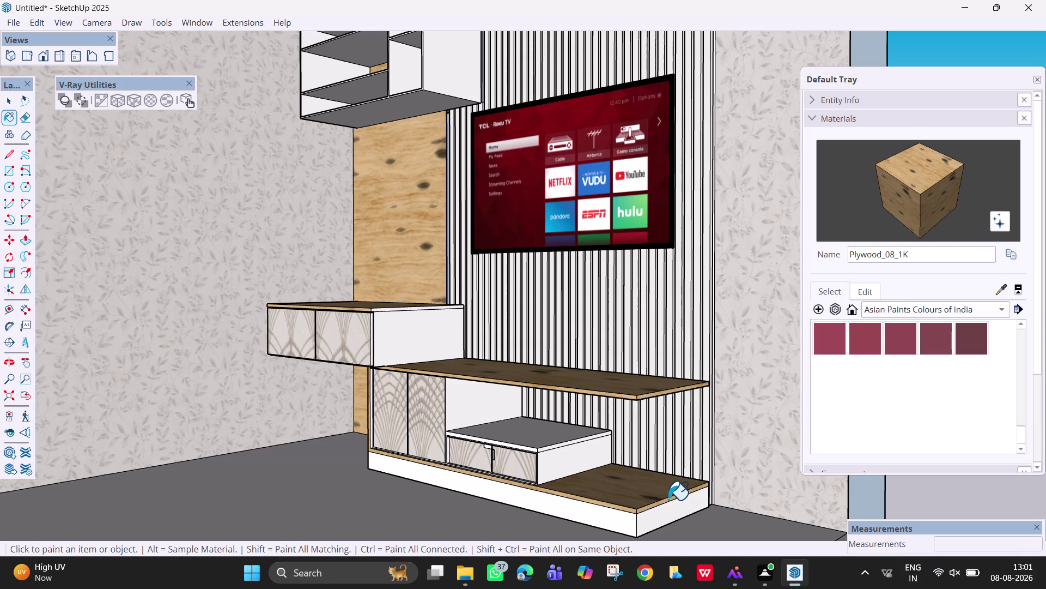
scroll(down, 3)
middle_drag(531, 439, 666, 429)
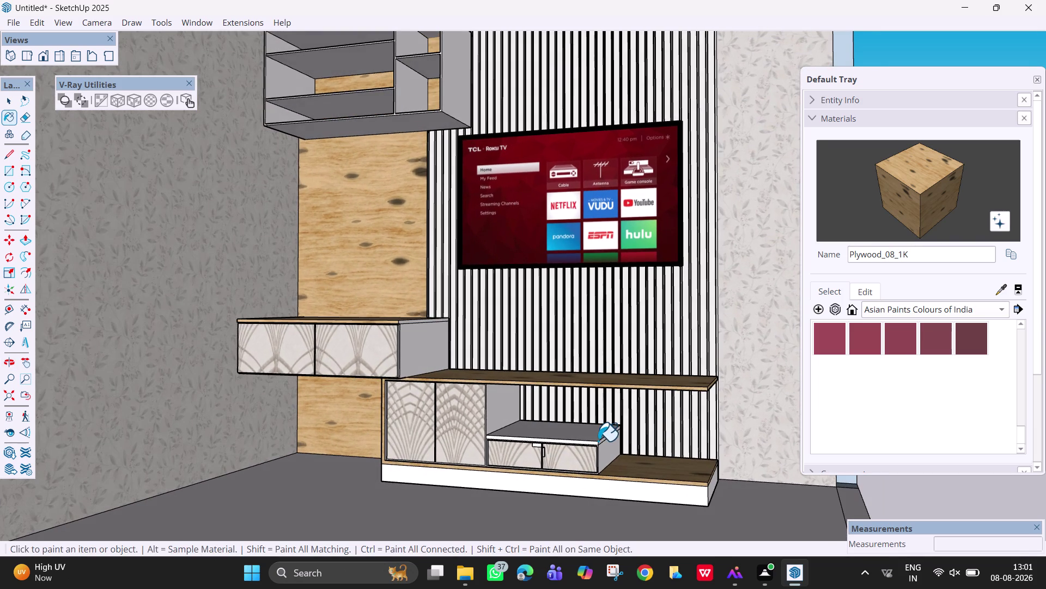
middle_drag(498, 422, 636, 435)
scroll(down, 3)
middle_drag(345, 296, 81, 345)
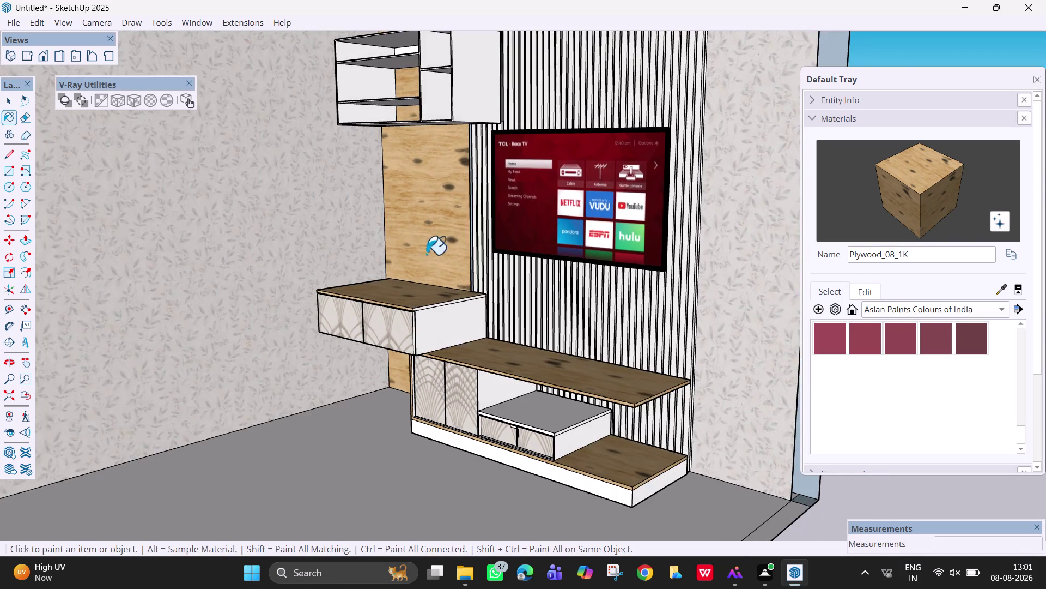
scroll(up, 3)
click(425, 299)
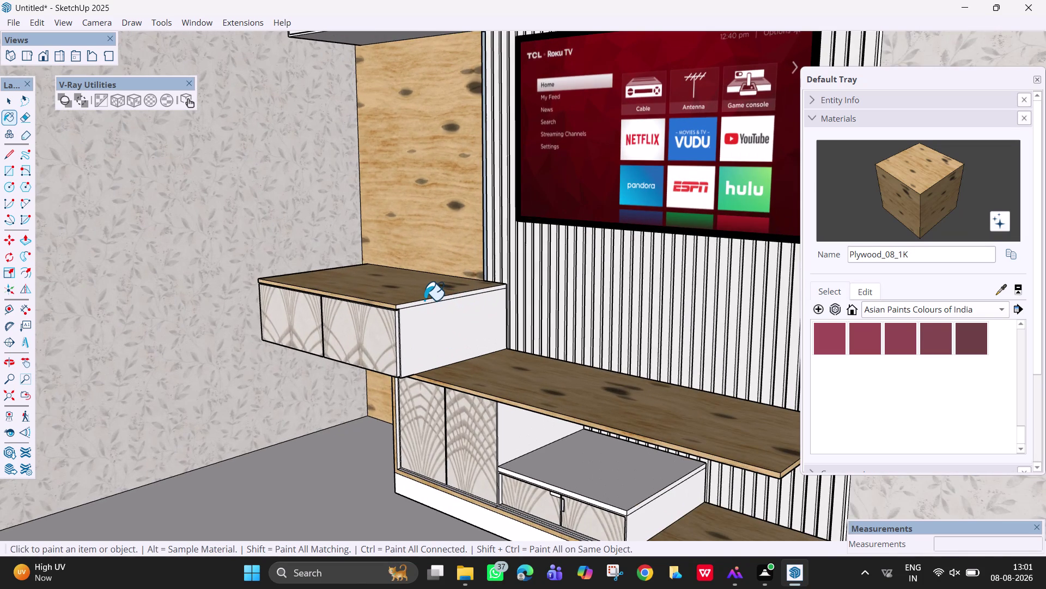
click(427, 301)
scroll(down, 3)
middle_drag(445, 305, 514, 289)
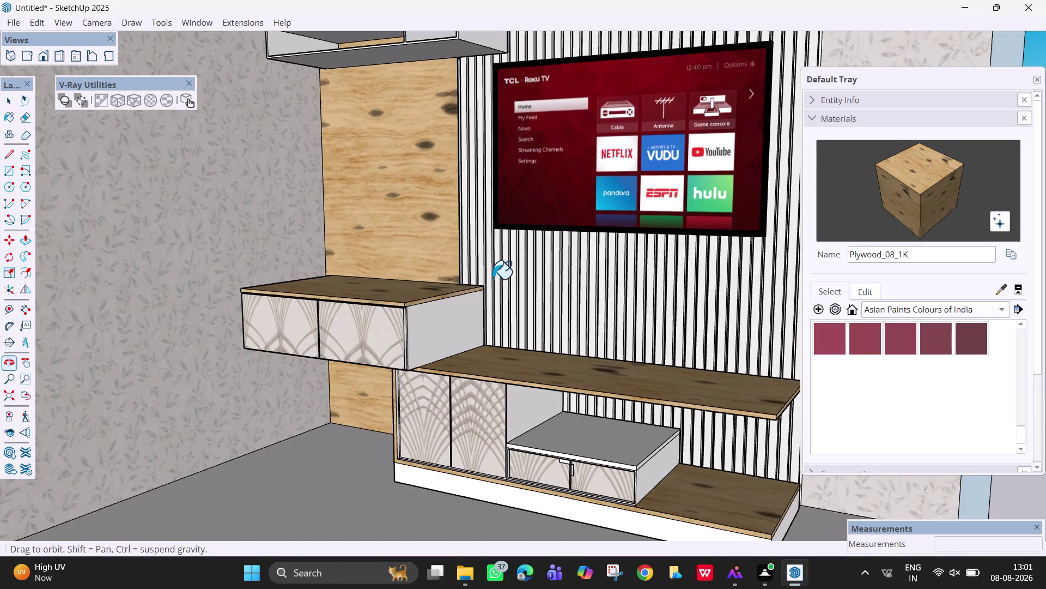
middle_drag(245, 303, 484, 364)
scroll(up, 3)
middle_drag(215, 383, 292, 388)
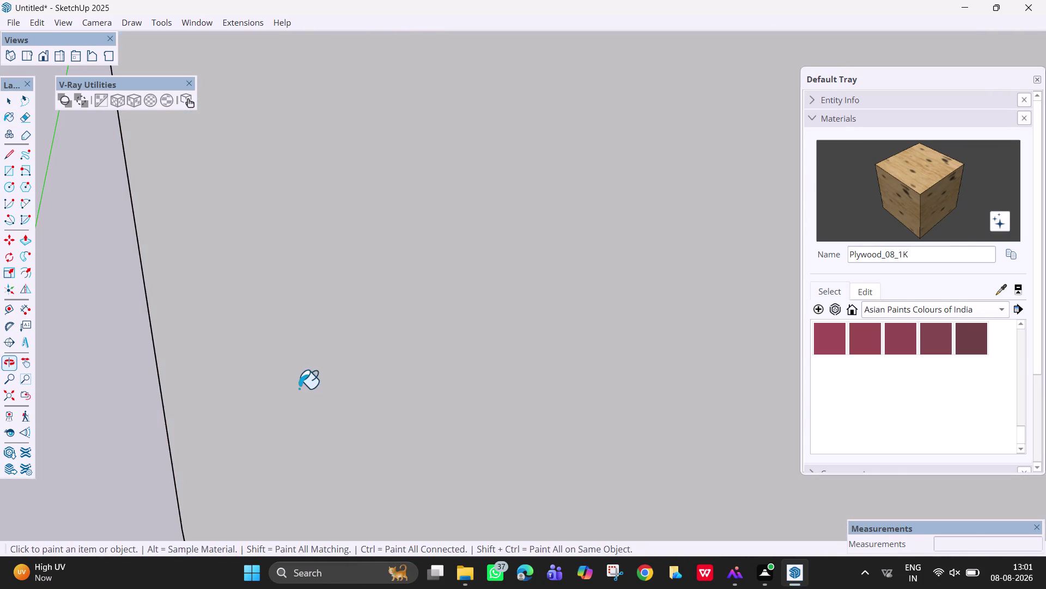
middle_drag(337, 365, 235, 395)
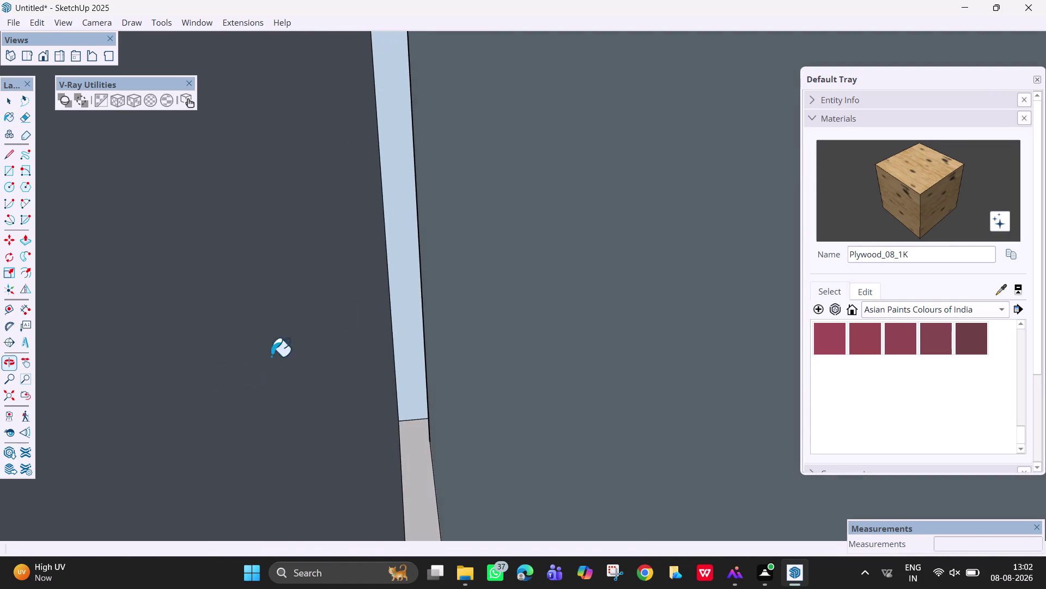
scroll(down, 3)
key(h)
drag(533, 334, 273, 310)
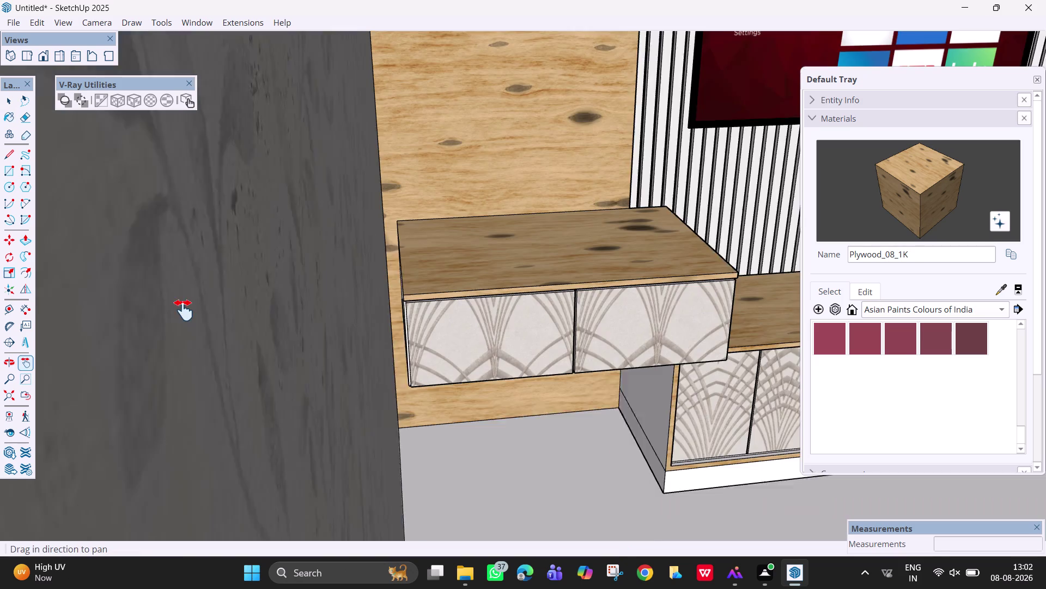
drag(274, 310, 182, 310)
scroll(up, 3)
middle_drag(395, 316, 406, 322)
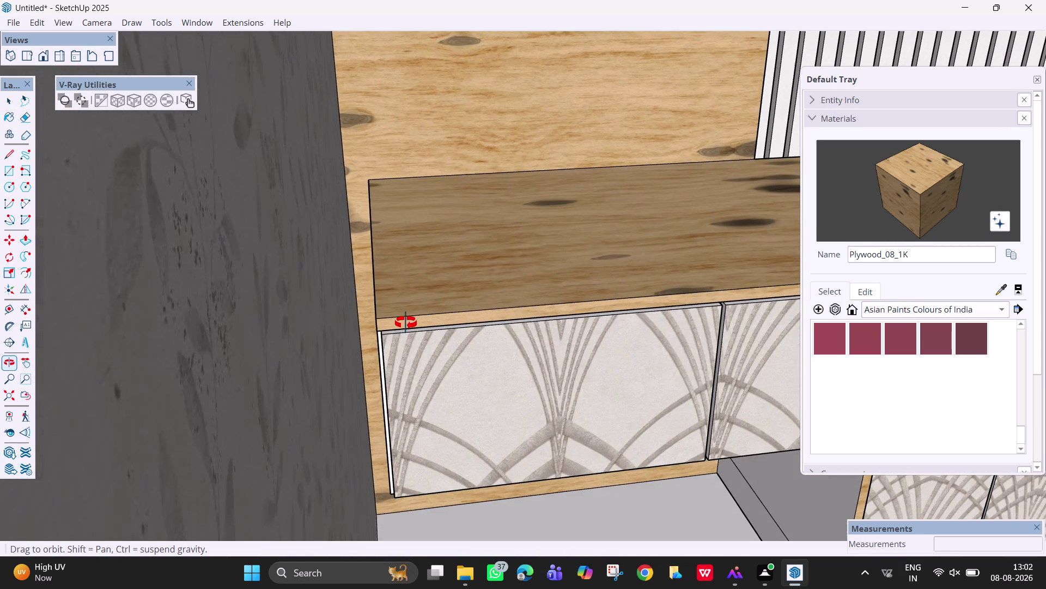
middle_drag(406, 323, 415, 320)
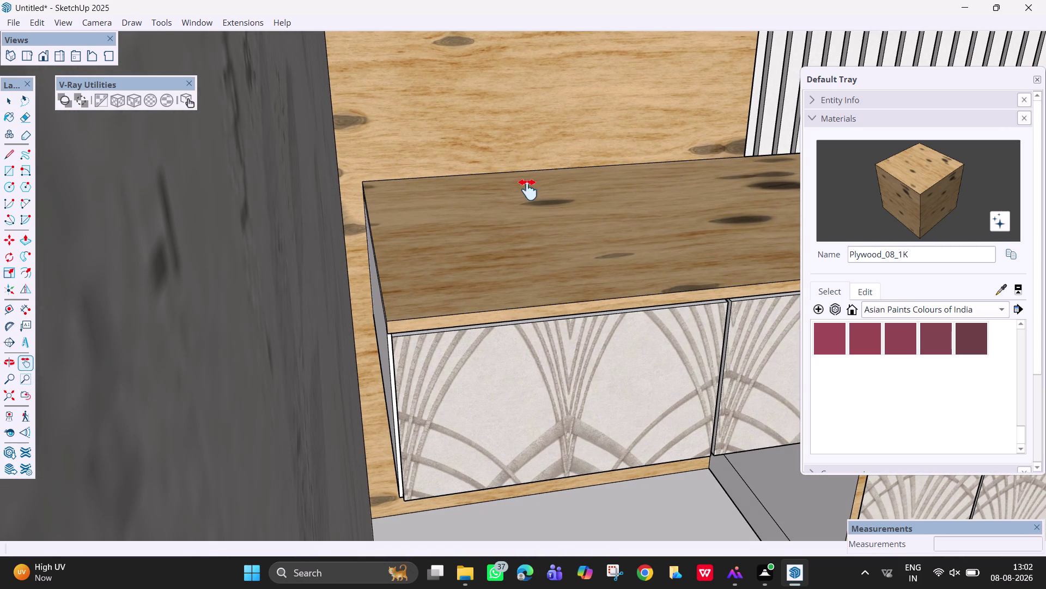
key(space)
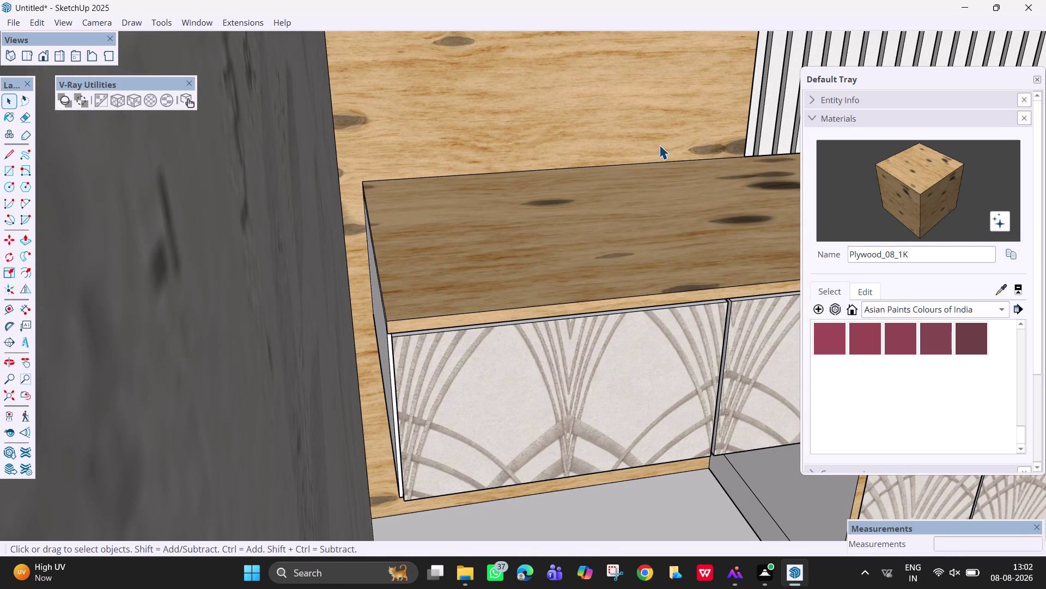
click(660, 143)
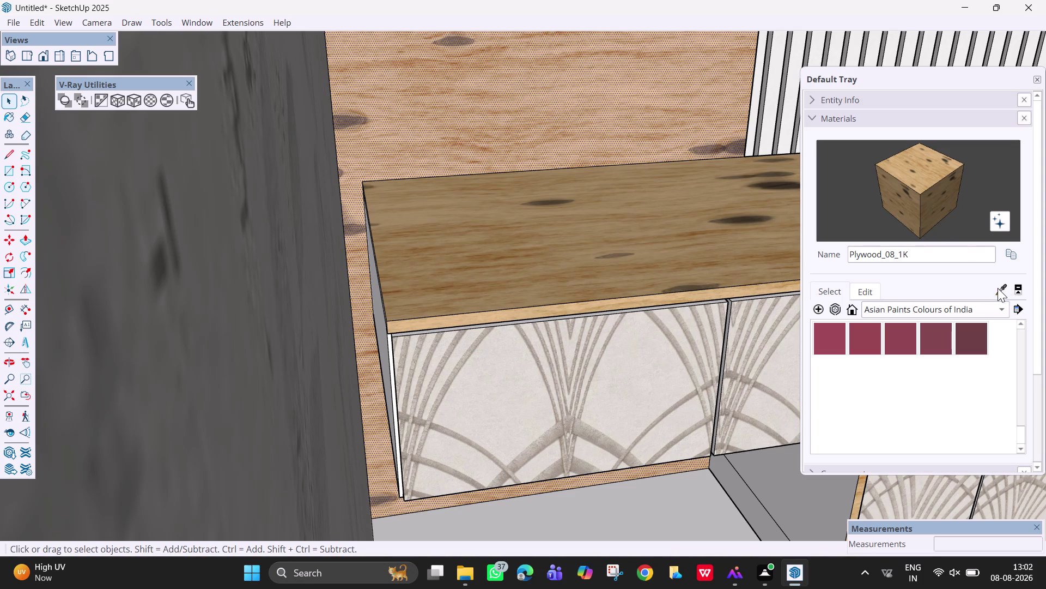
Paint the cabinet's left edge and side face with Plywood_08_1K.
click(998, 288)
drag(596, 245, 583, 244)
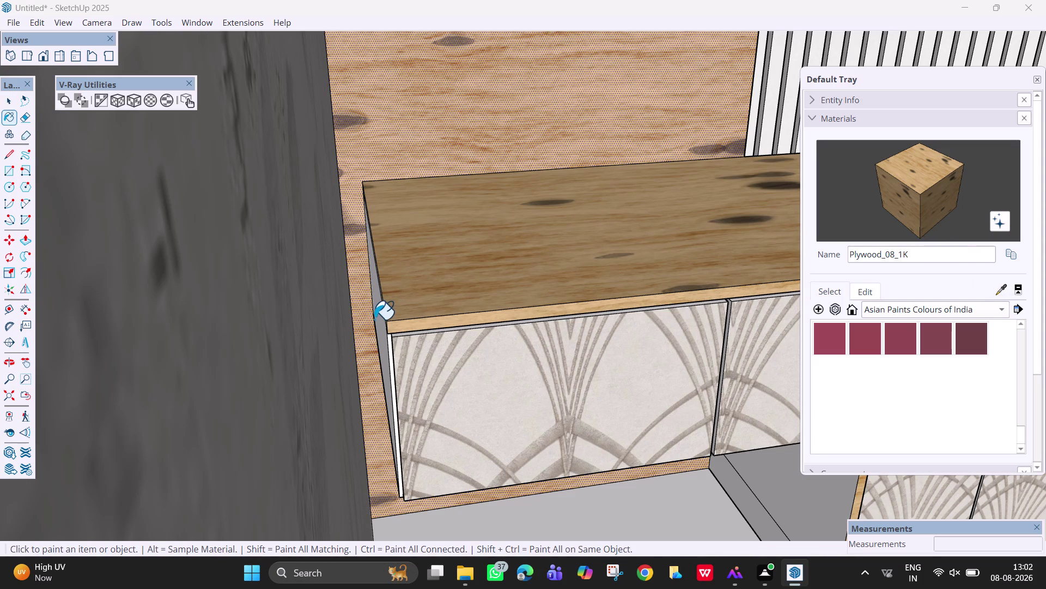
click(374, 319)
click(380, 325)
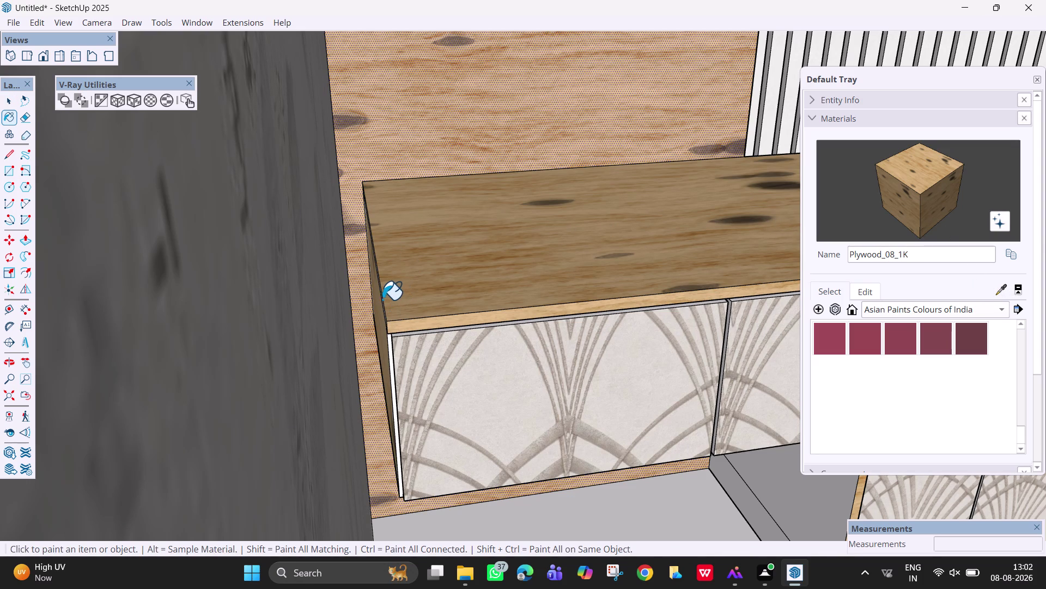
click(381, 298)
scroll(up, 3)
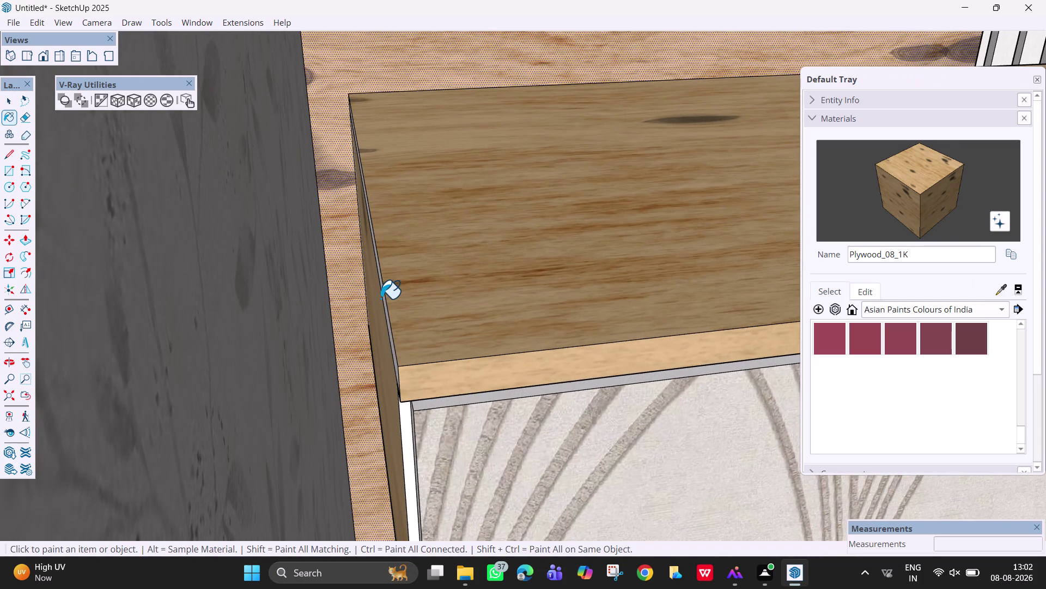
click(384, 305)
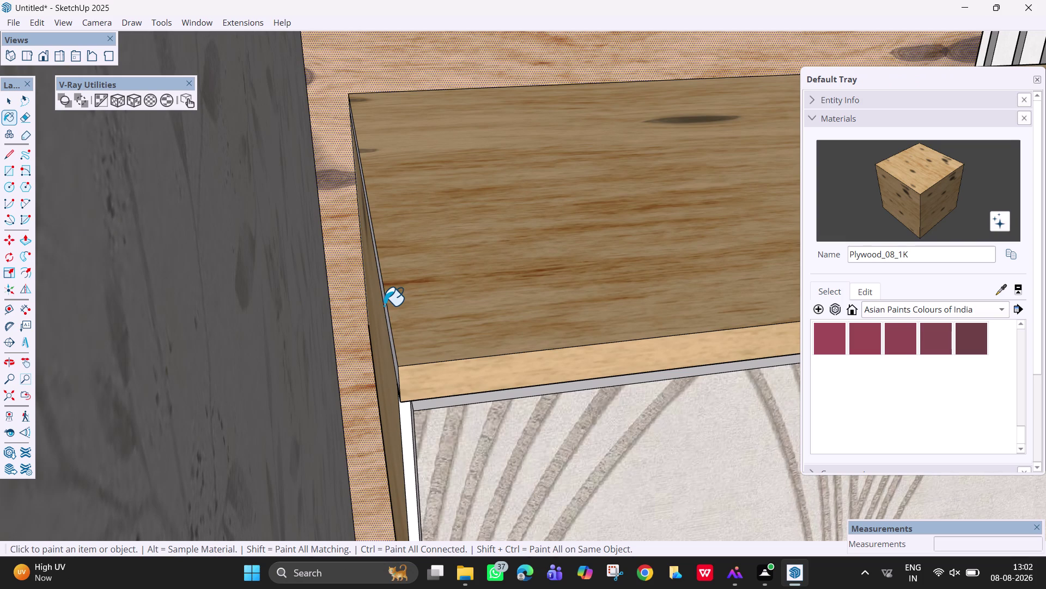
Apply plywood to the remaining thin strips and lower part of the left edge.
click(387, 308)
click(385, 309)
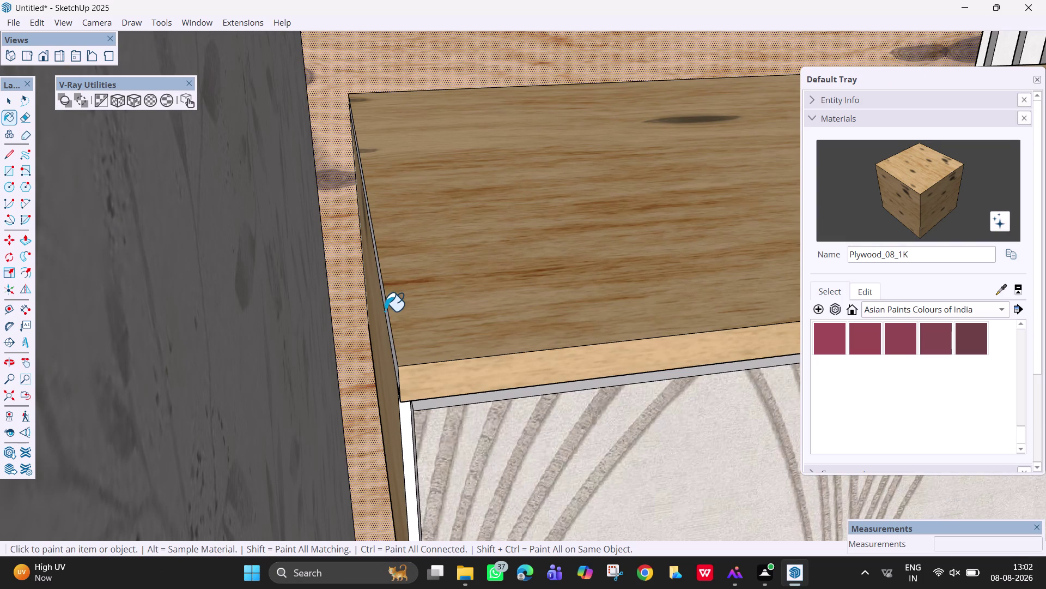
click(389, 315)
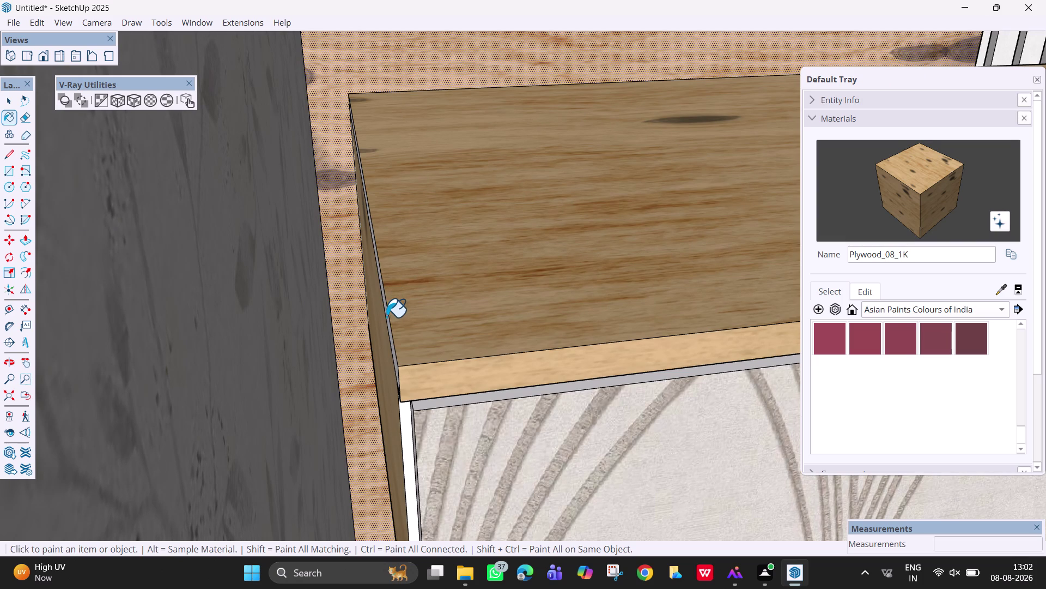
click(390, 318)
scroll(up, 3)
click(387, 326)
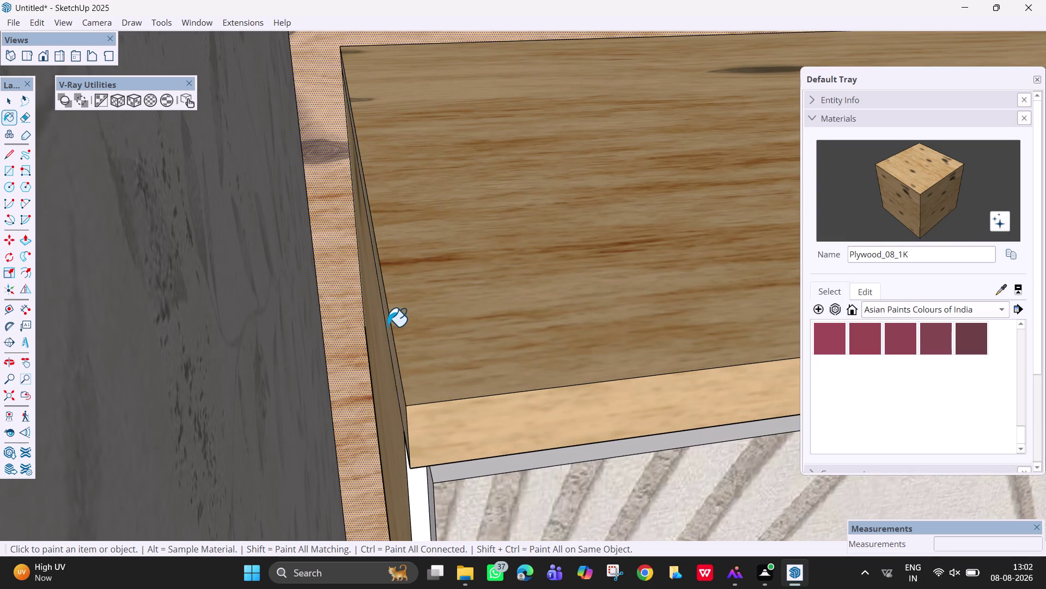
scroll(down, 3)
scroll(down, 3)
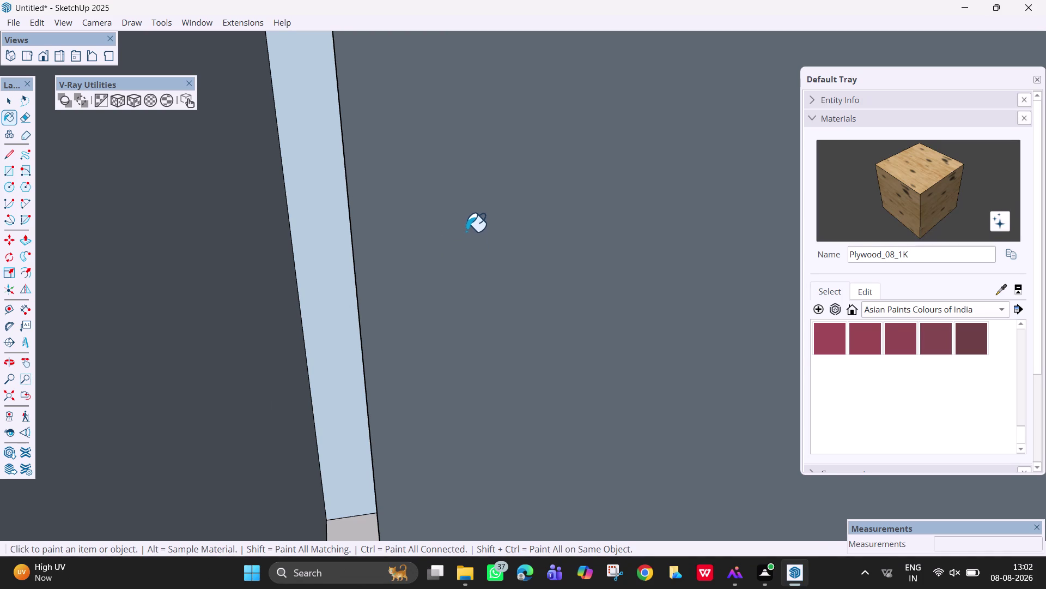
Orbit the view over to face the floating drawer unit.
key(h)
drag(452, 232, 134, 216)
drag(451, 240, 215, 216)
scroll(down, 3)
middle_drag(576, 316, 512, 316)
scroll(down, 3)
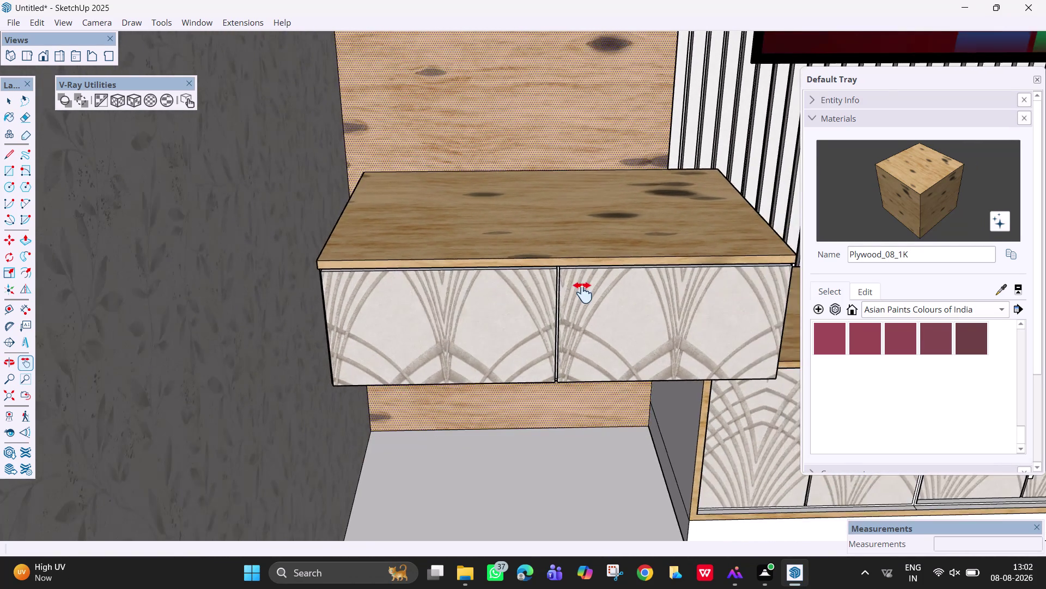
scroll(up, 3)
middle_drag(572, 310, 542, 234)
scroll(down, 3)
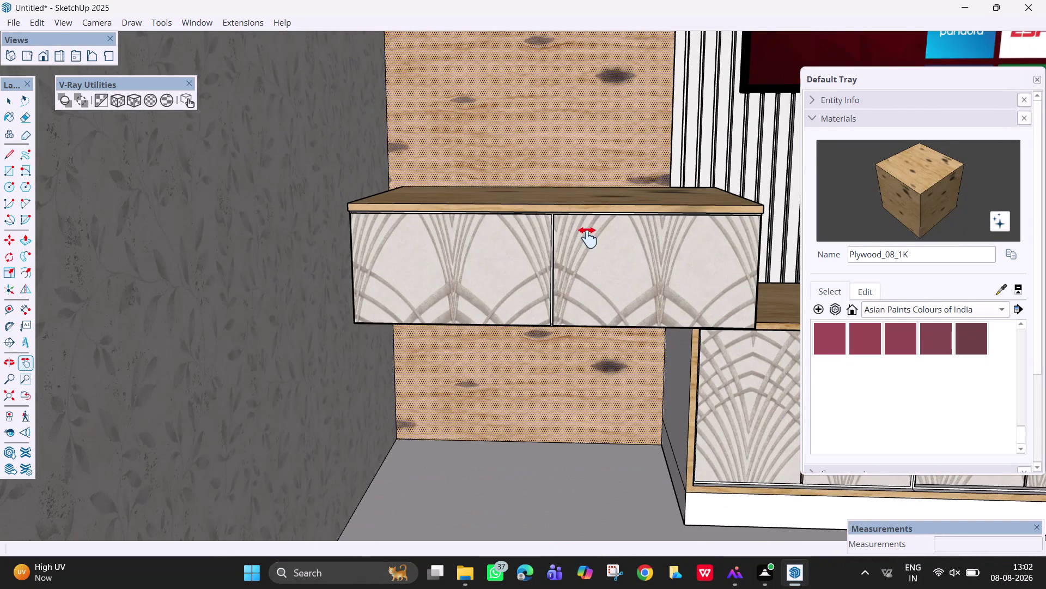
scroll(up, 3)
scroll(up, 3)
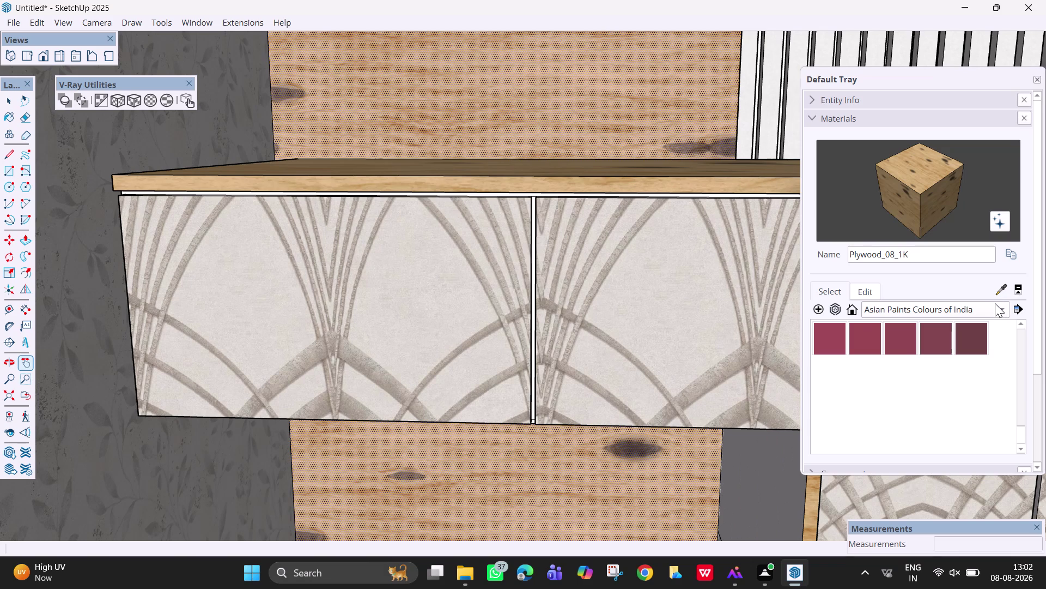
Switch the Materials library to Solid Colors and choose Steel Smoke grey.
click(1005, 311)
scroll(down, 3)
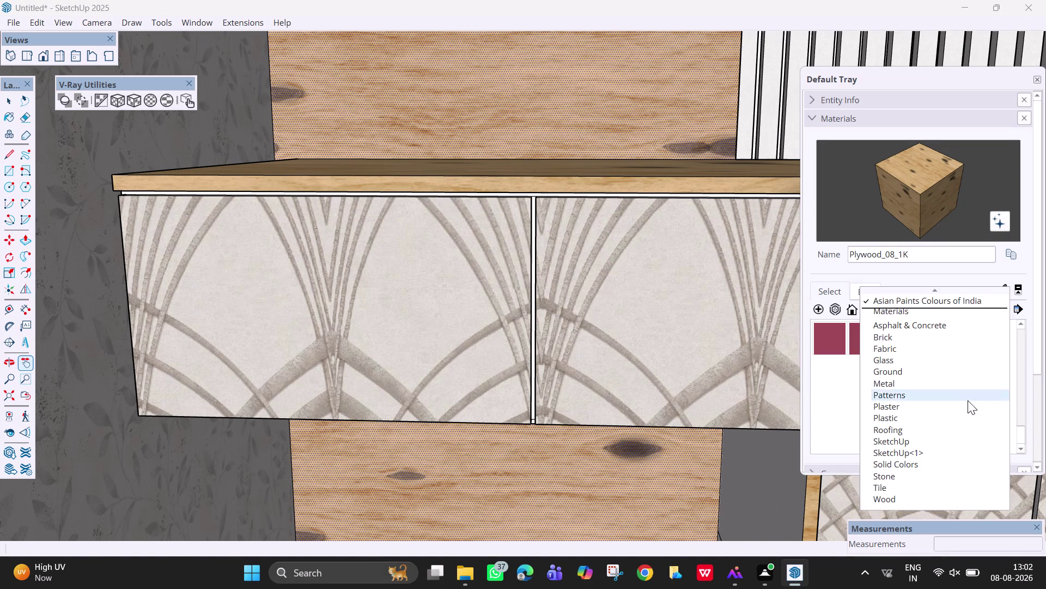
click(940, 464)
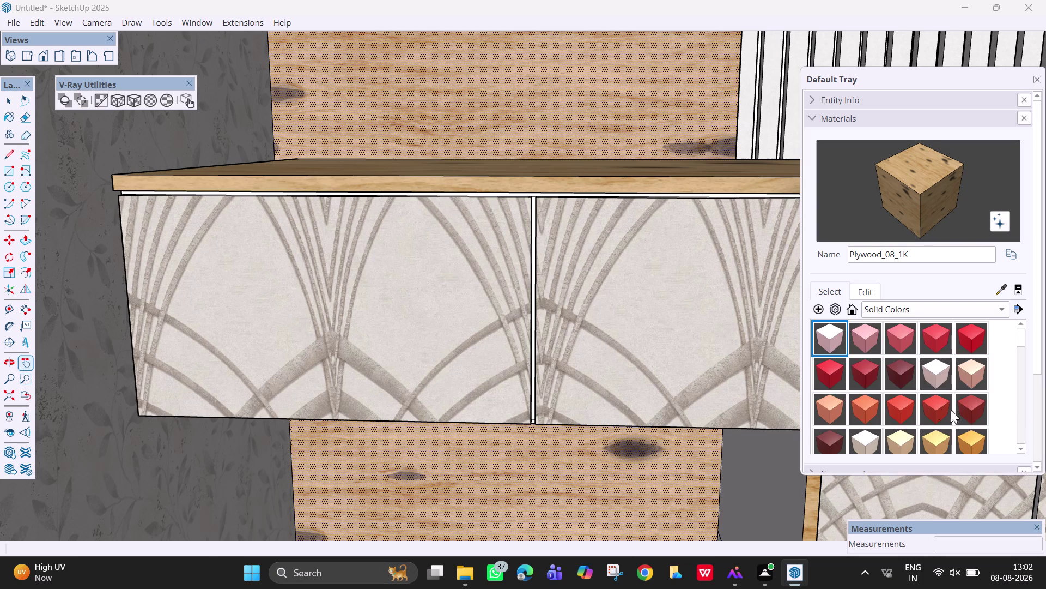
drag(1024, 337, 1022, 373)
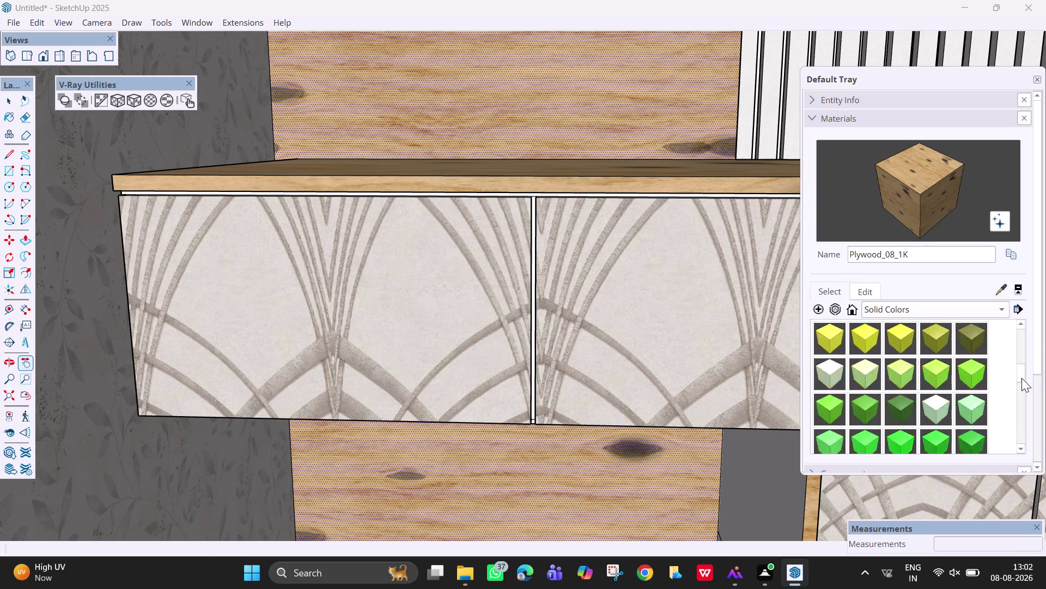
drag(1022, 373, 1022, 444)
scroll(up, 3)
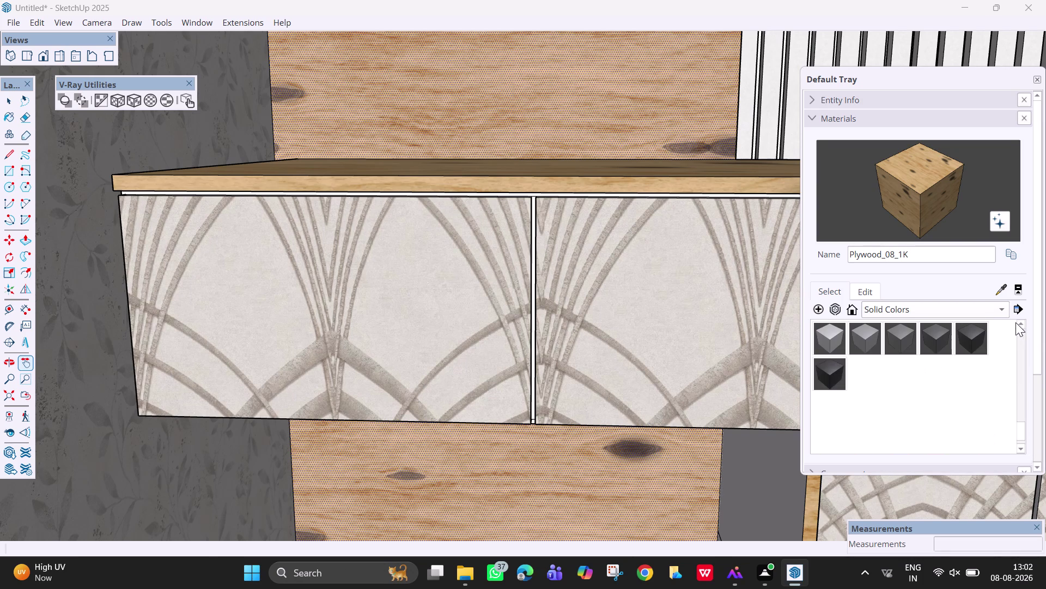
click(901, 336)
Paint the drawer divider and the thin strips under the top Steel Smoke grey.
click(534, 306)
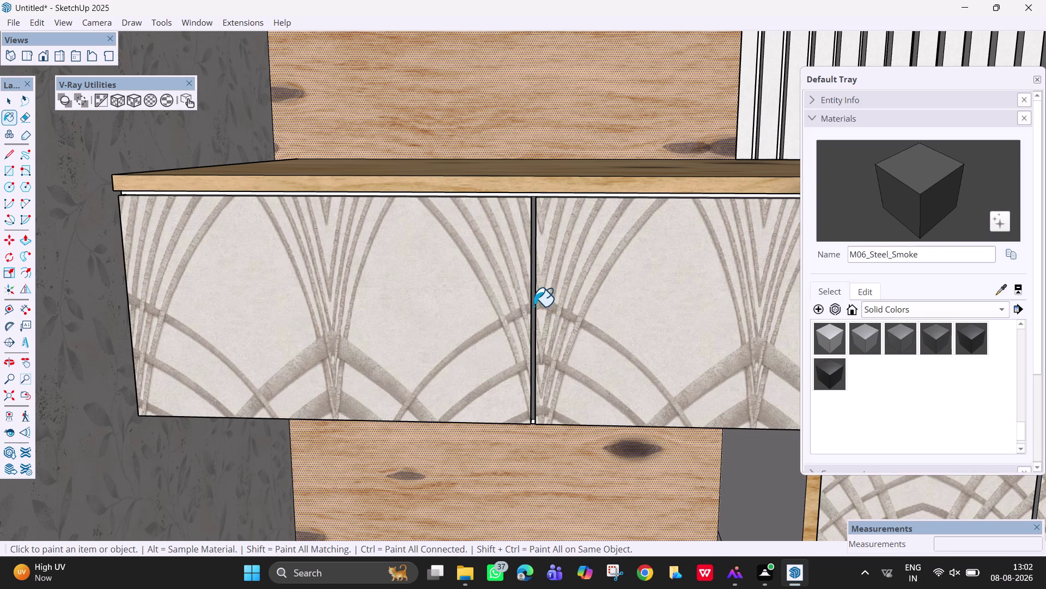
click(584, 193)
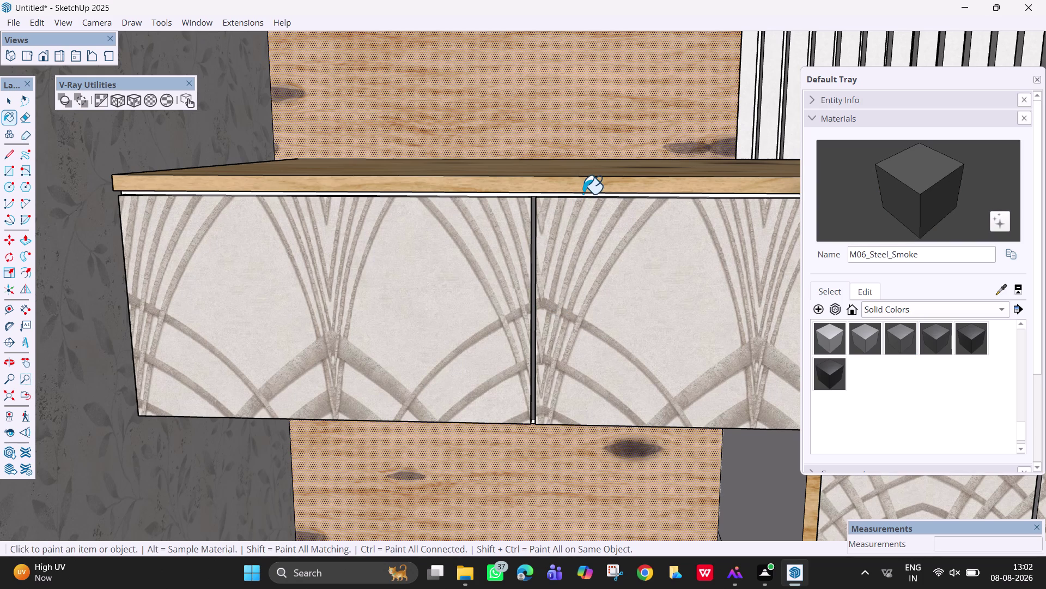
click(583, 193)
scroll(up, 3)
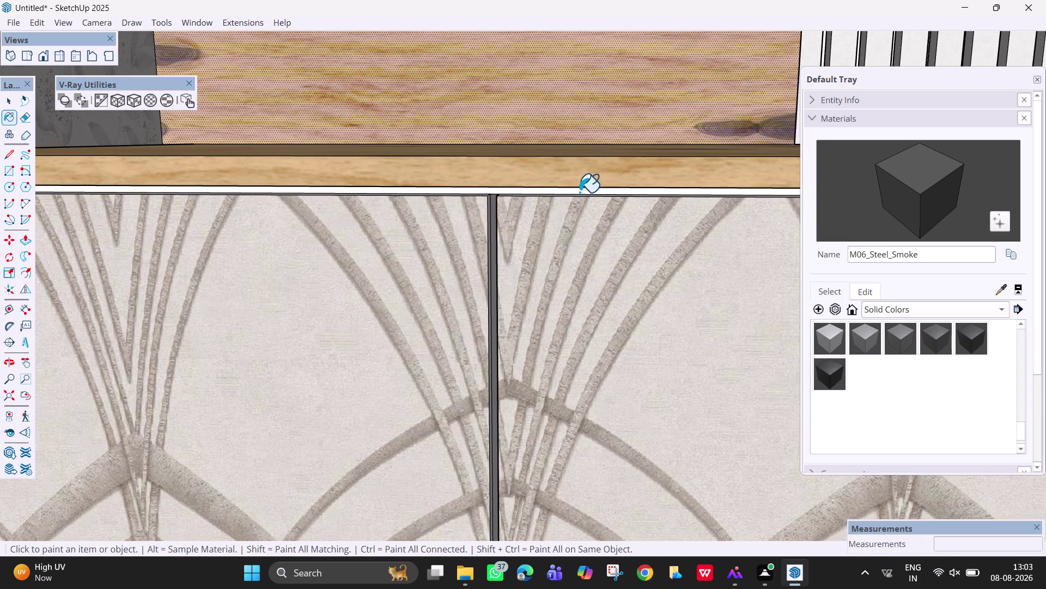
click(580, 190)
scroll(down, 3)
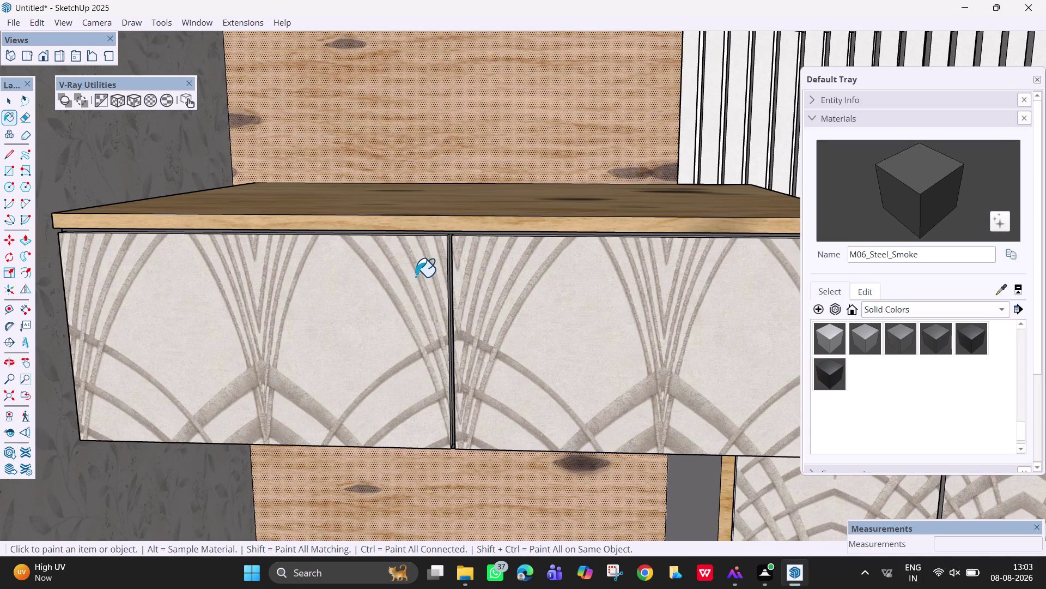
scroll(down, 3)
Move down to the lower TV cabinet and paint a shelf face Graphite Haze grey.
middle_drag(615, 340, 532, 324)
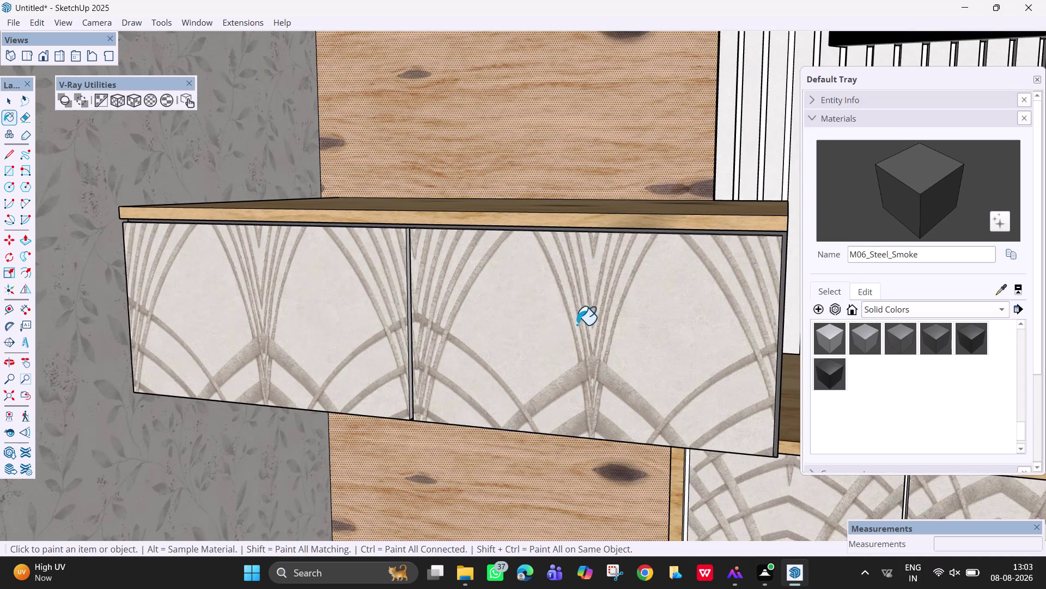
middle_drag(571, 322, 527, 316)
scroll(down, 3)
scroll(down, 3)
middle_drag(563, 342, 740, 299)
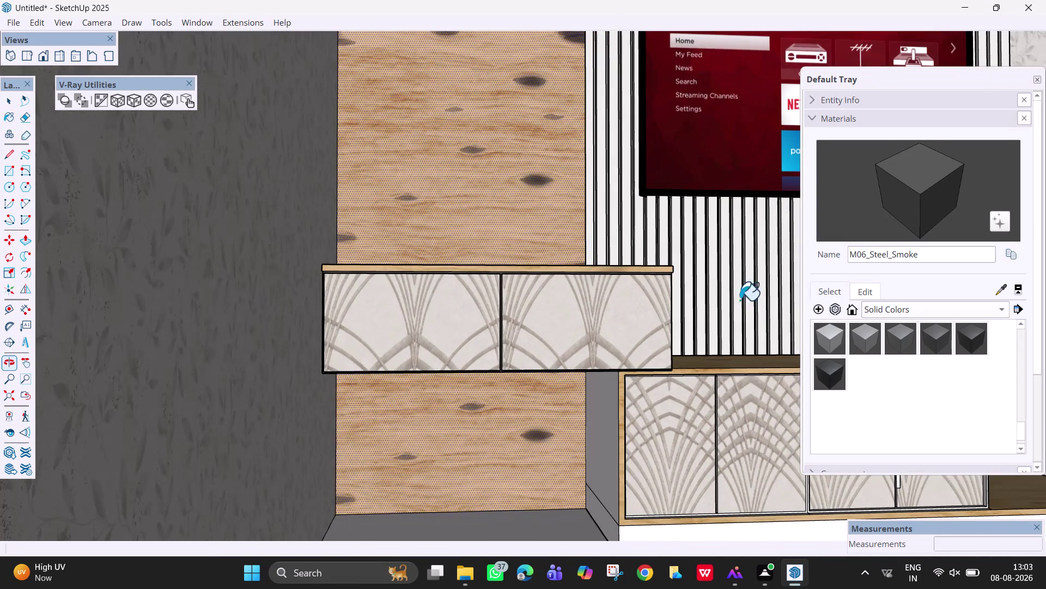
key(h)
drag(709, 426, 358, 385)
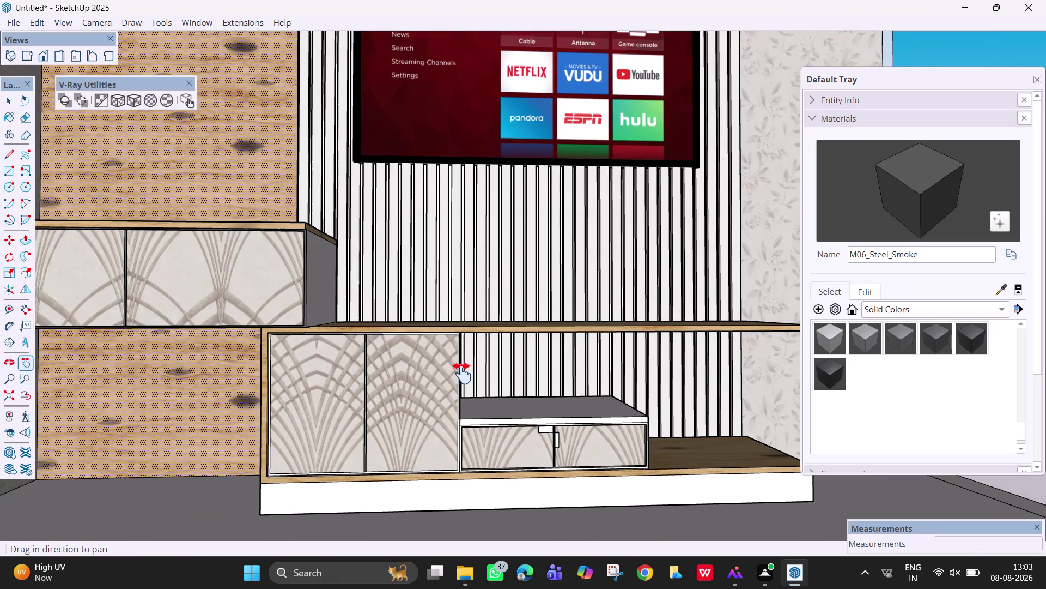
scroll(up, 3)
scroll(up, 3)
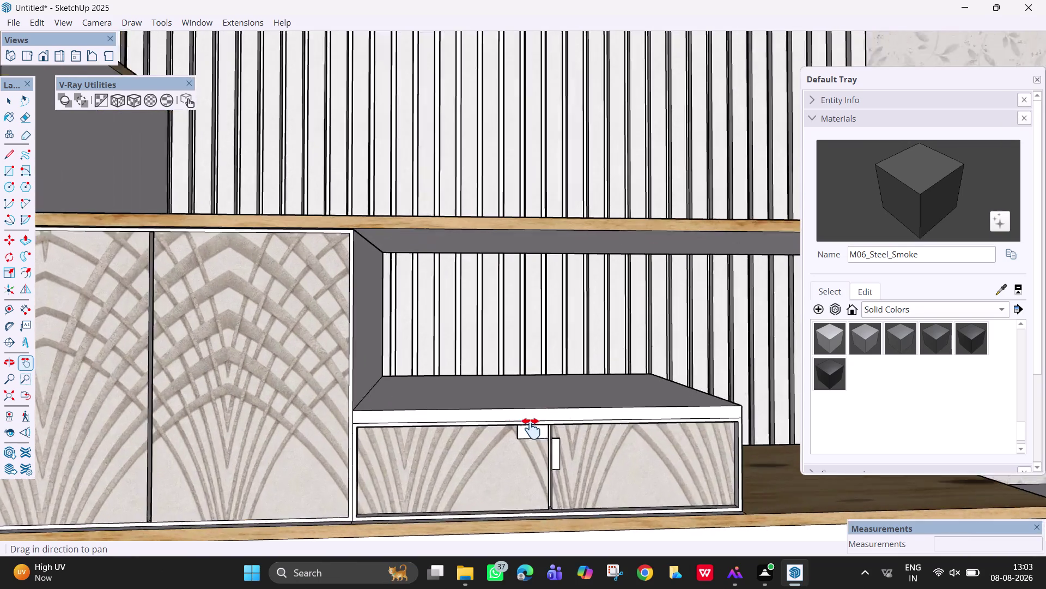
scroll(up, 3)
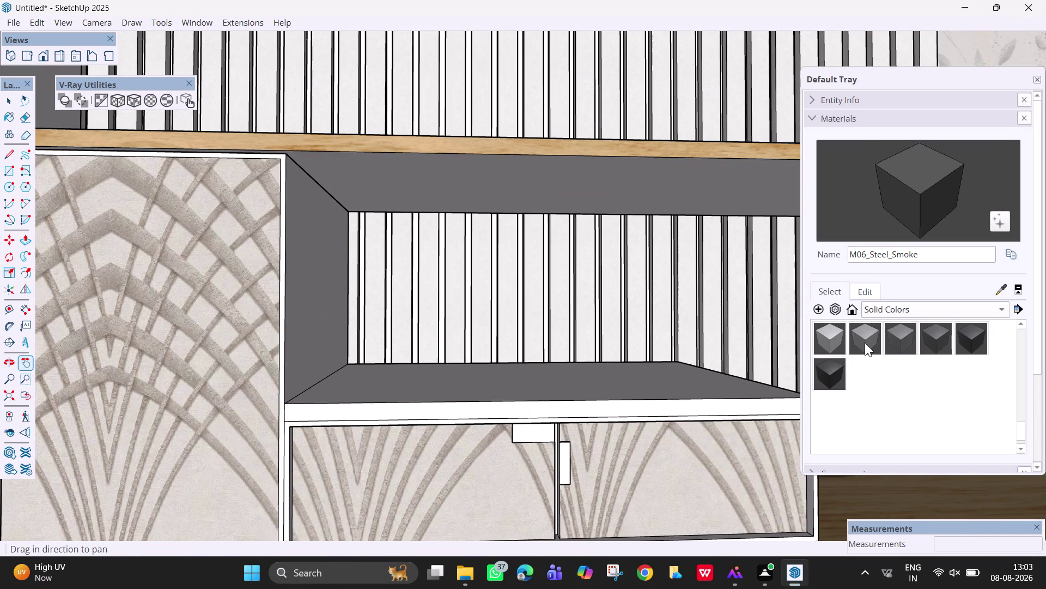
click(877, 338)
click(556, 440)
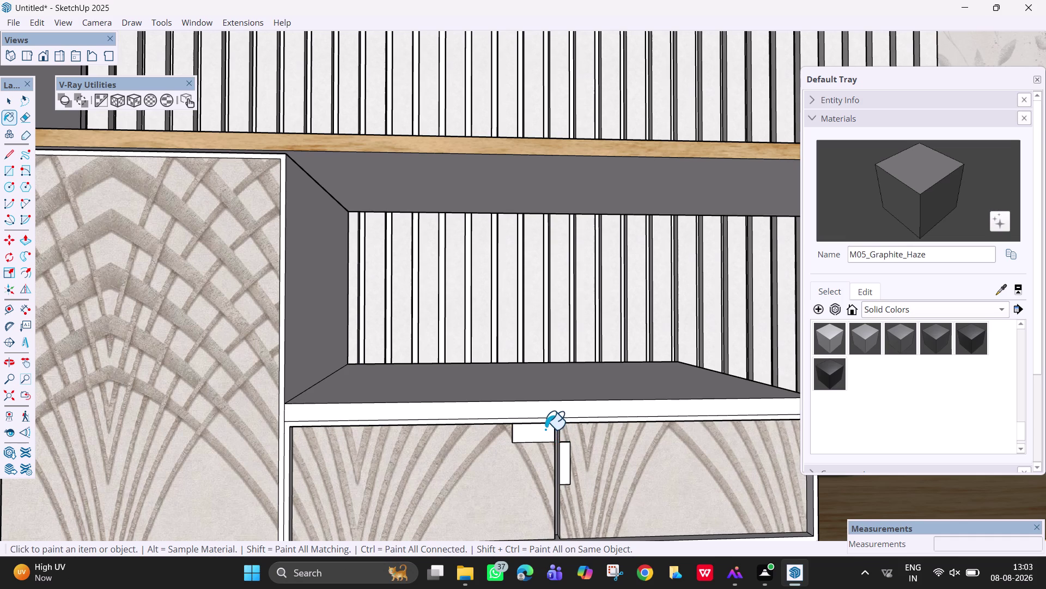
click(633, 419)
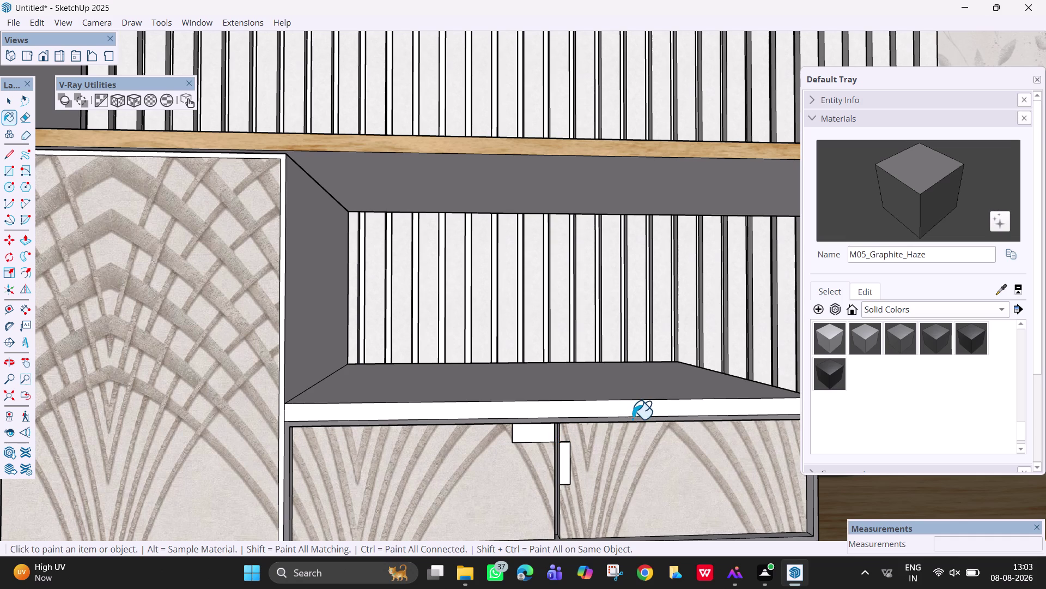
Inspect the lower cabinet doors from several angles and select M08_Obsidian_Black.
scroll(down, 3)
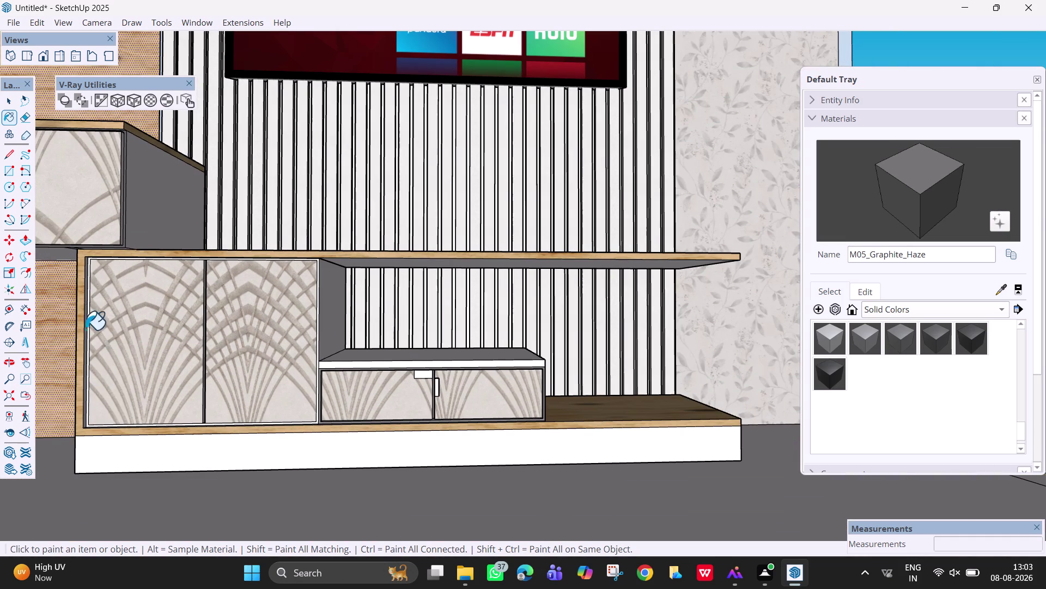
scroll(up, 3)
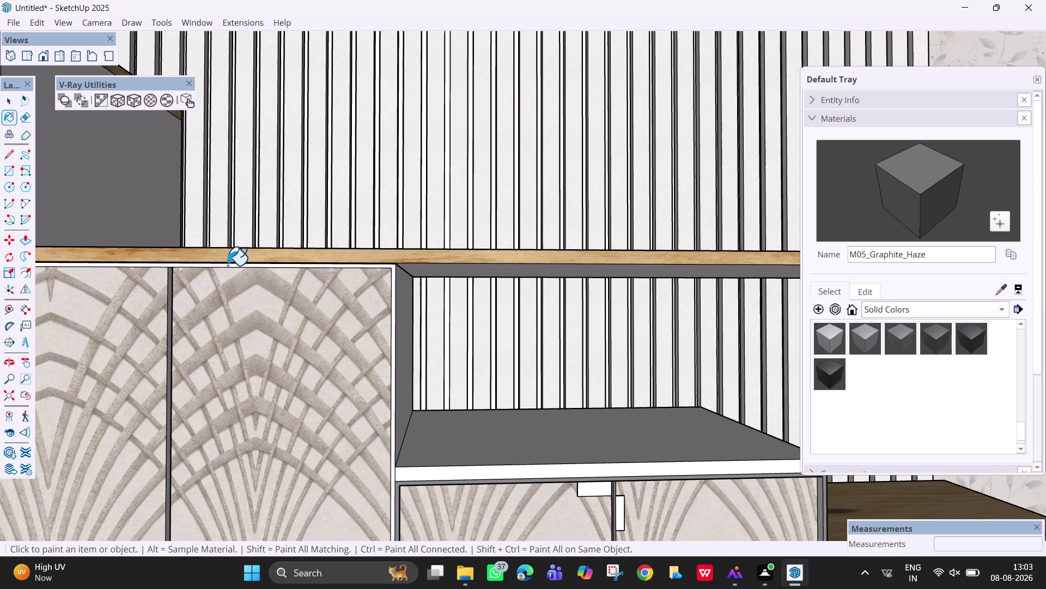
click(225, 264)
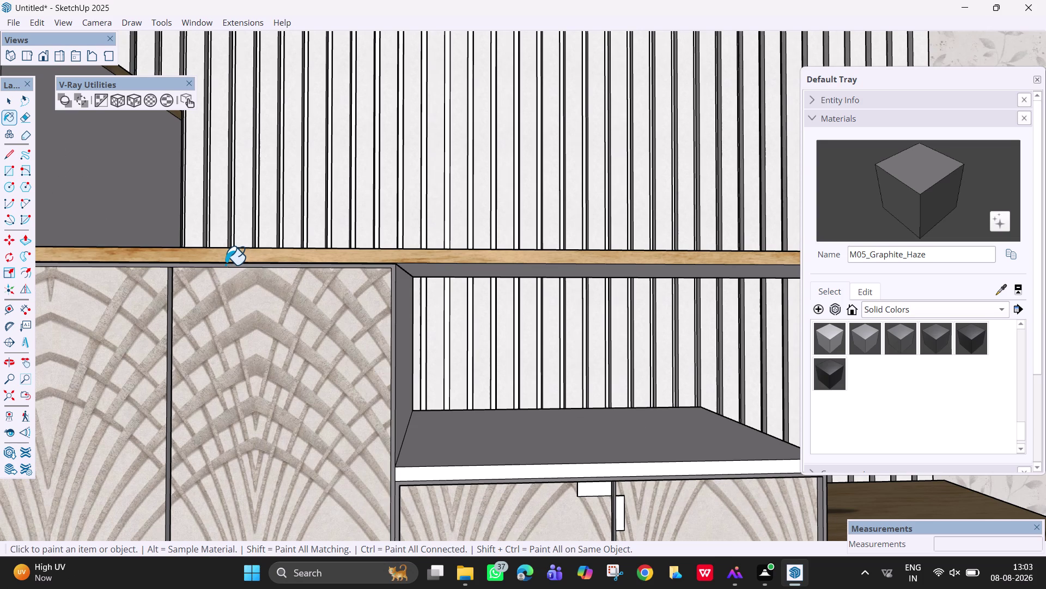
middle_drag(172, 301, 218, 315)
middle_drag(174, 331, 195, 346)
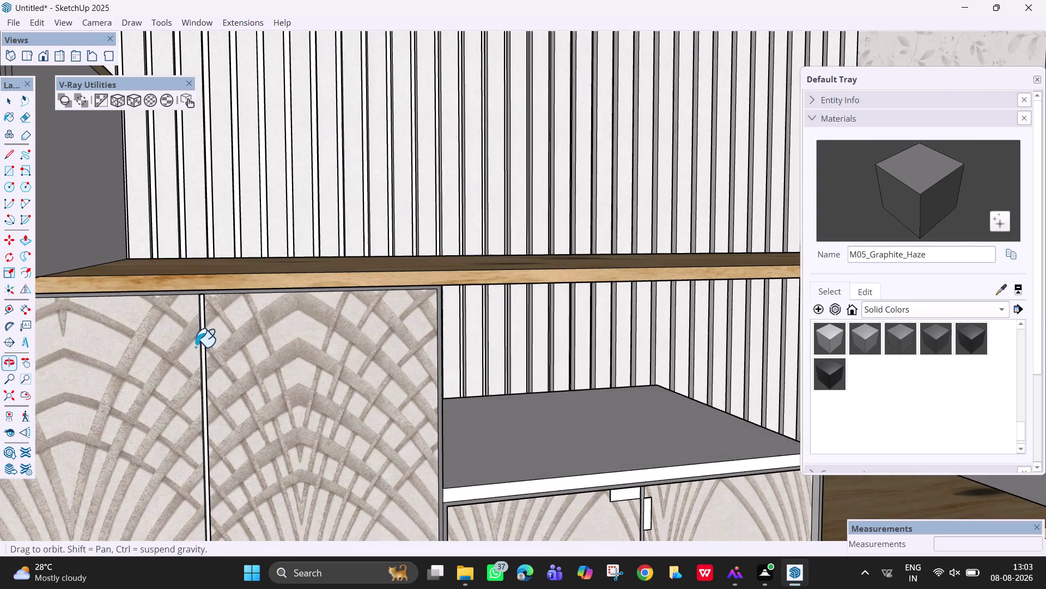
scroll(up, 3)
click(202, 332)
scroll(down, 3)
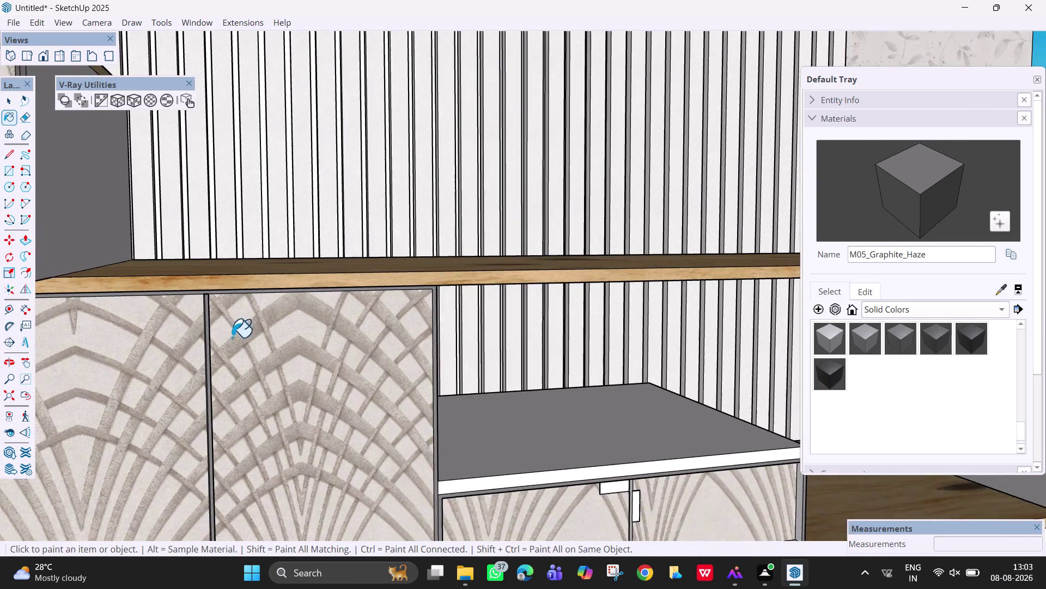
scroll(down, 3)
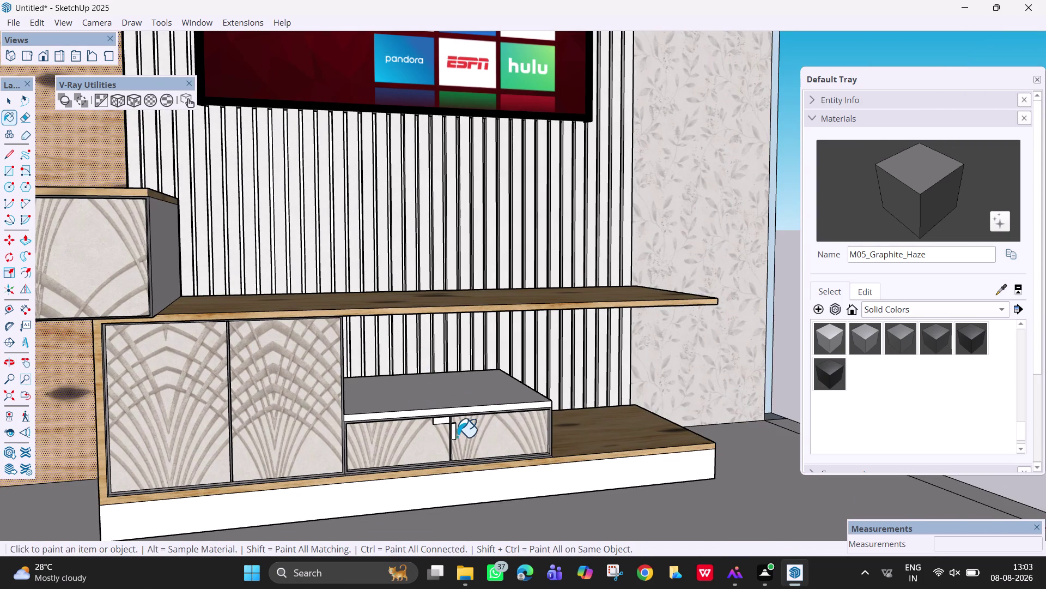
middle_drag(456, 437, 382, 434)
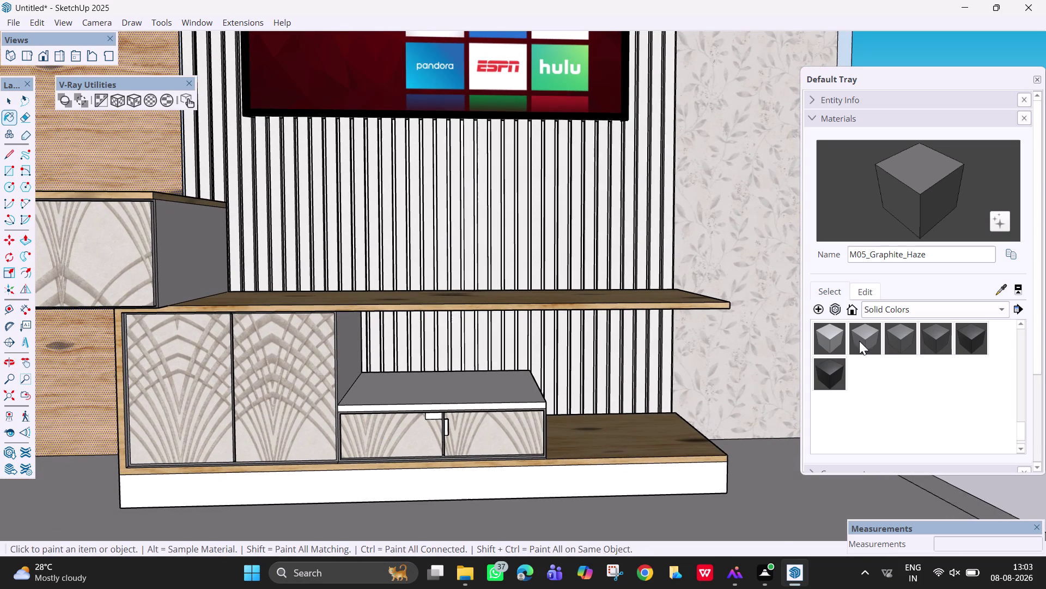
click(963, 333)
scroll(up, 3)
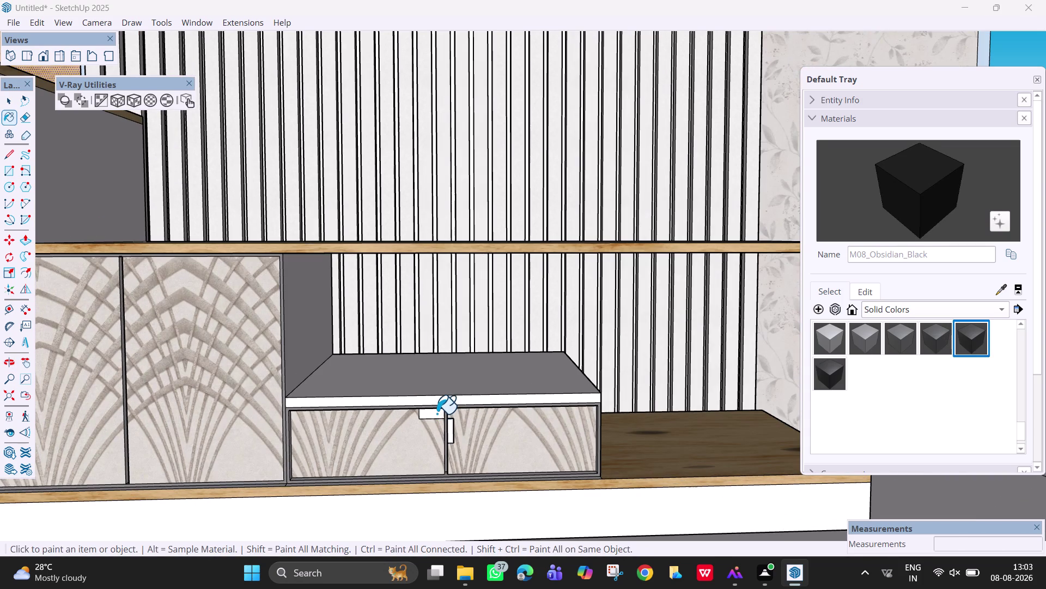
Paint both drawer handles Obsidian Black.
click(437, 413)
click(451, 430)
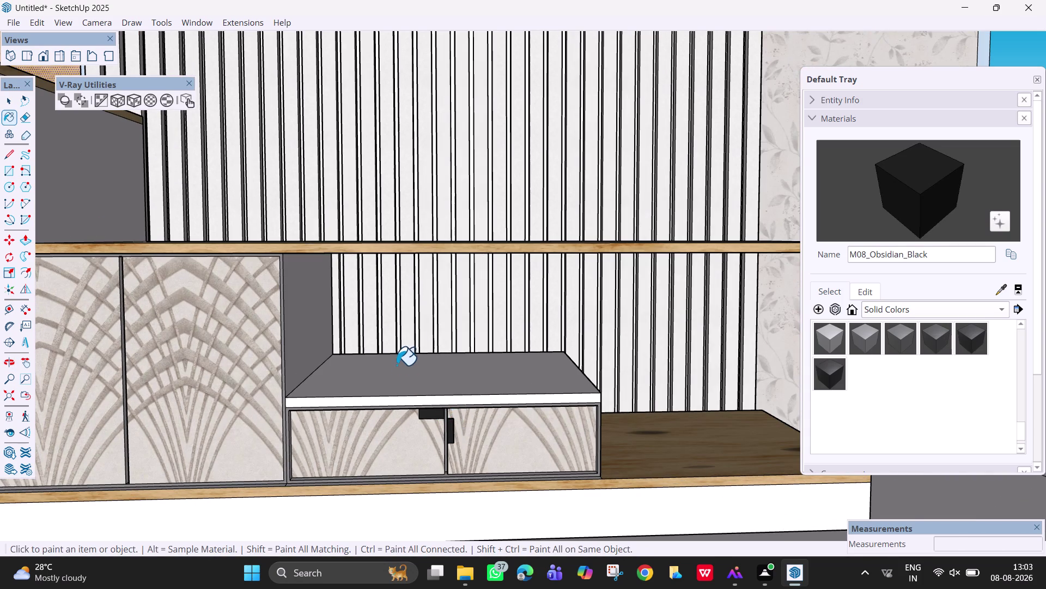
scroll(down, 3)
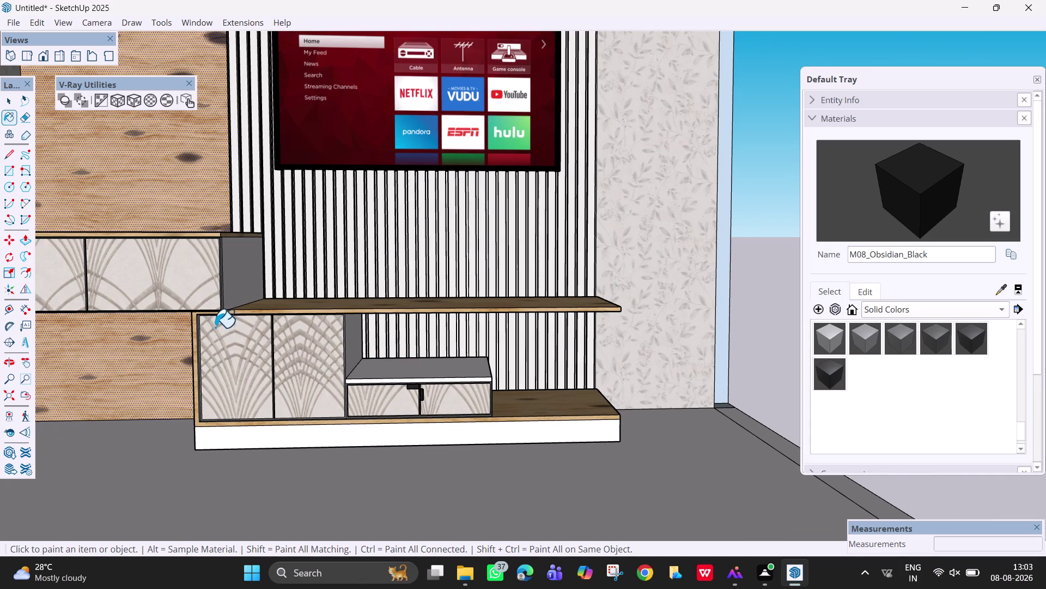
Pan and orbit to a straight-on front view of the whole TV unit.
key(h)
drag(287, 336, 429, 361)
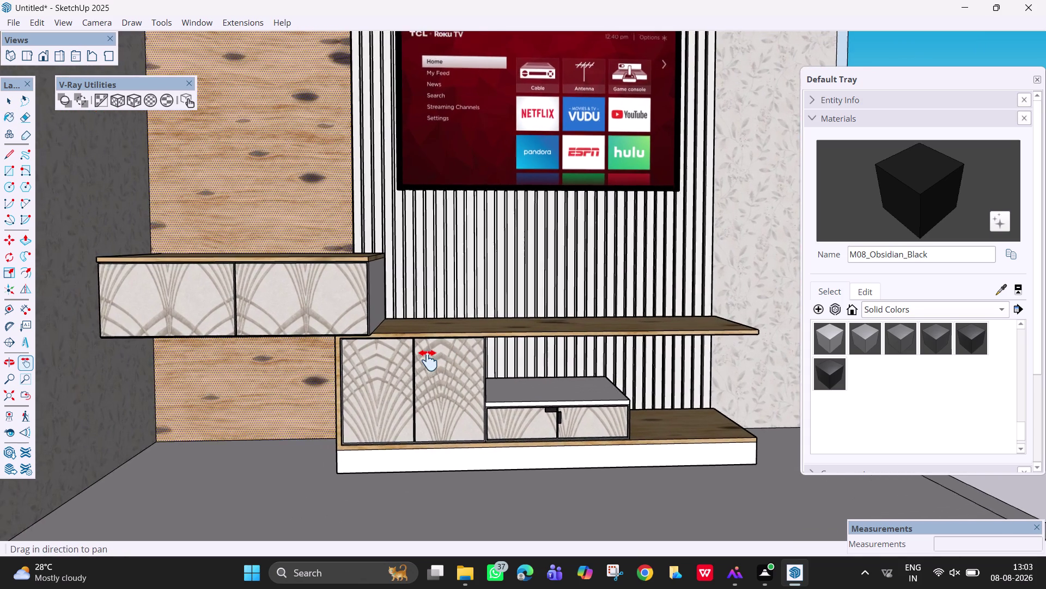
drag(429, 360, 406, 398)
middle_drag(483, 407, 470, 408)
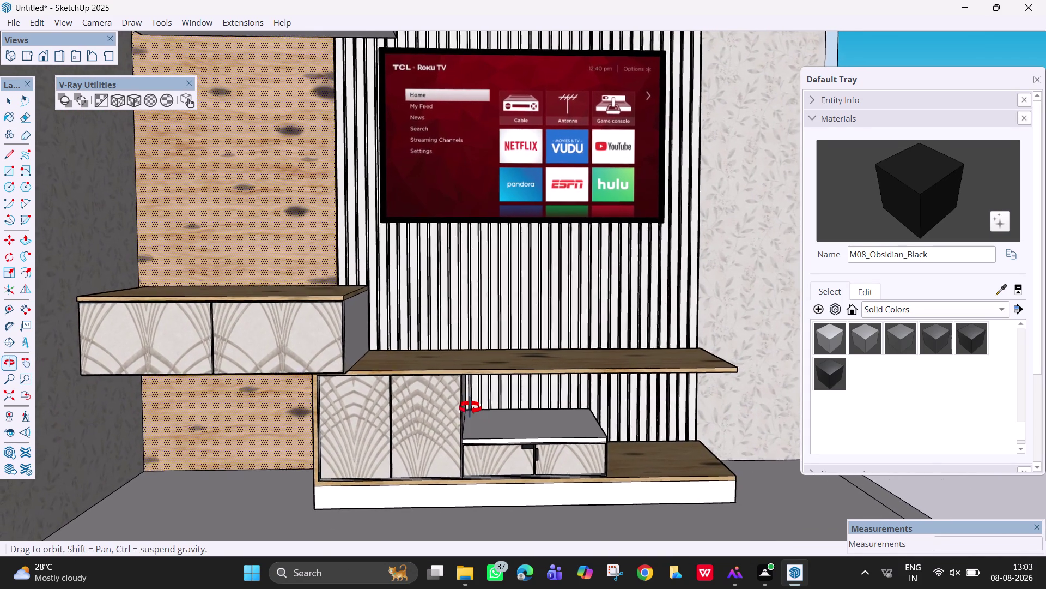
middle_drag(469, 408, 454, 407)
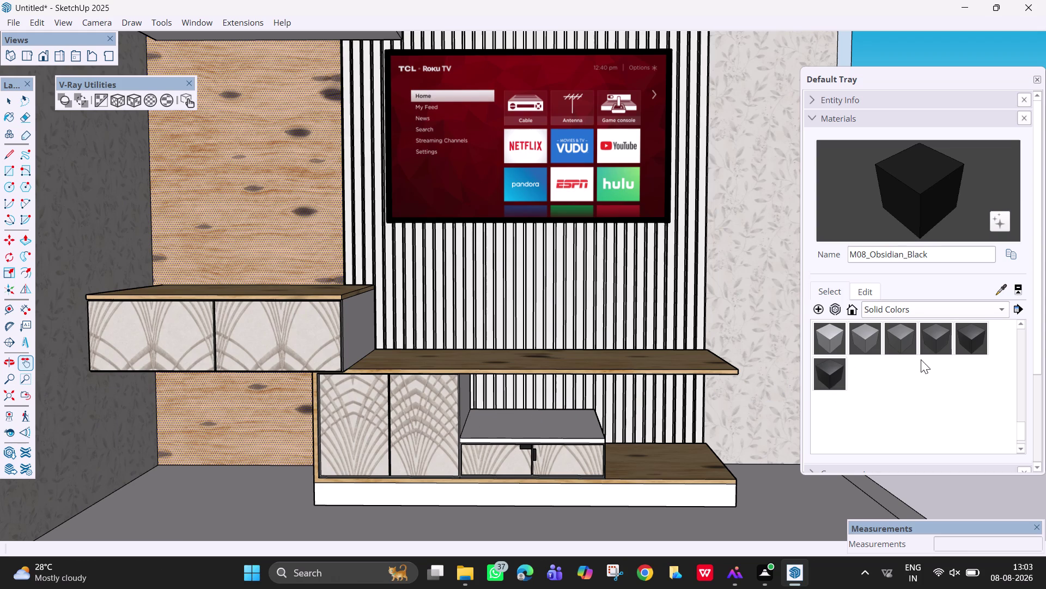
scroll(up, 3)
scroll(up, 3)
Switch the library to Stone and pick Marble_01_1K as the material.
click(898, 313)
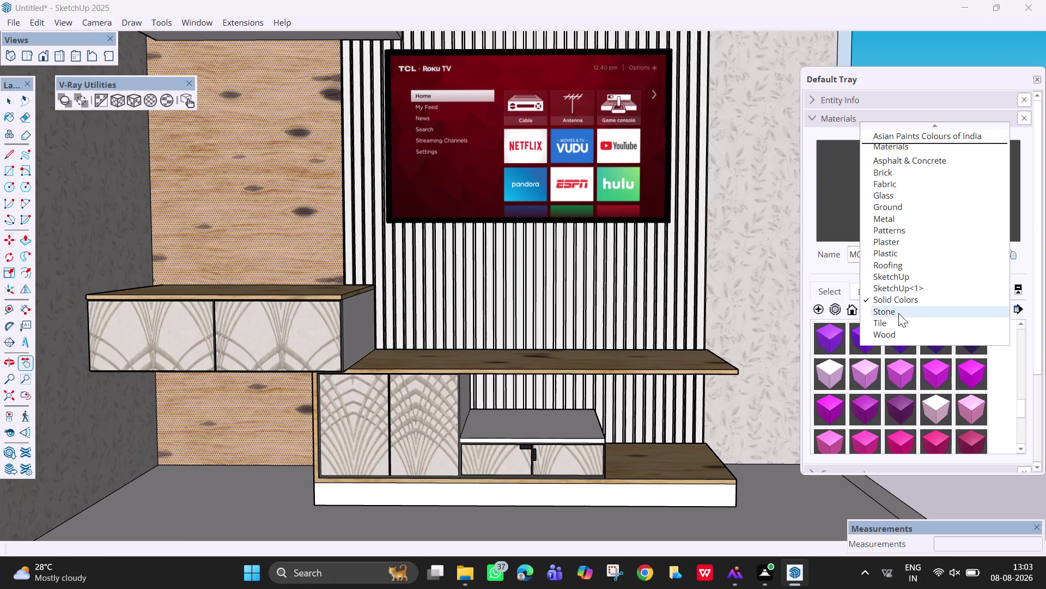
click(906, 313)
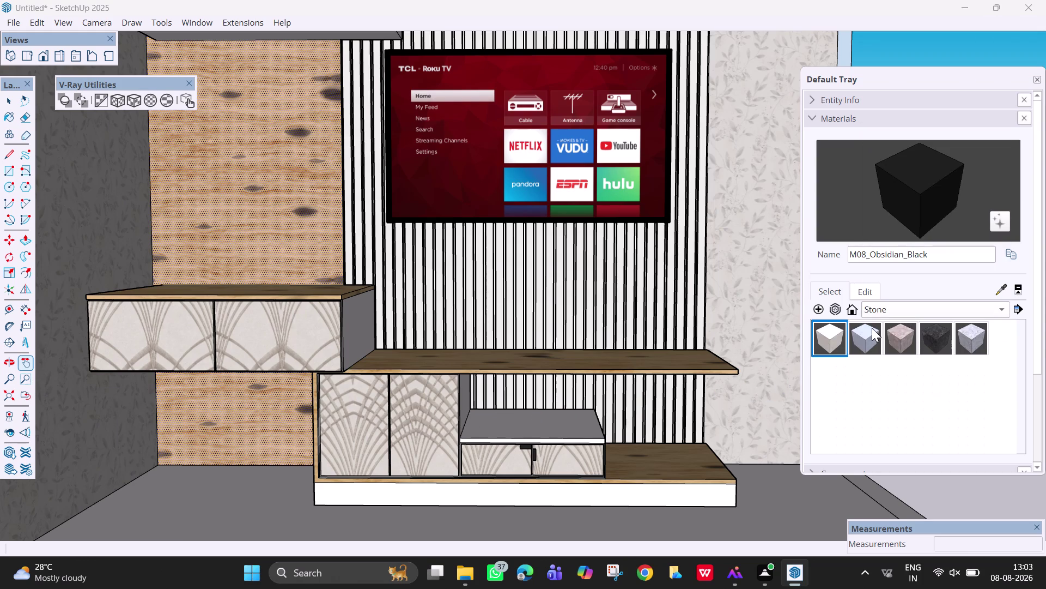
click(894, 340)
click(810, 332)
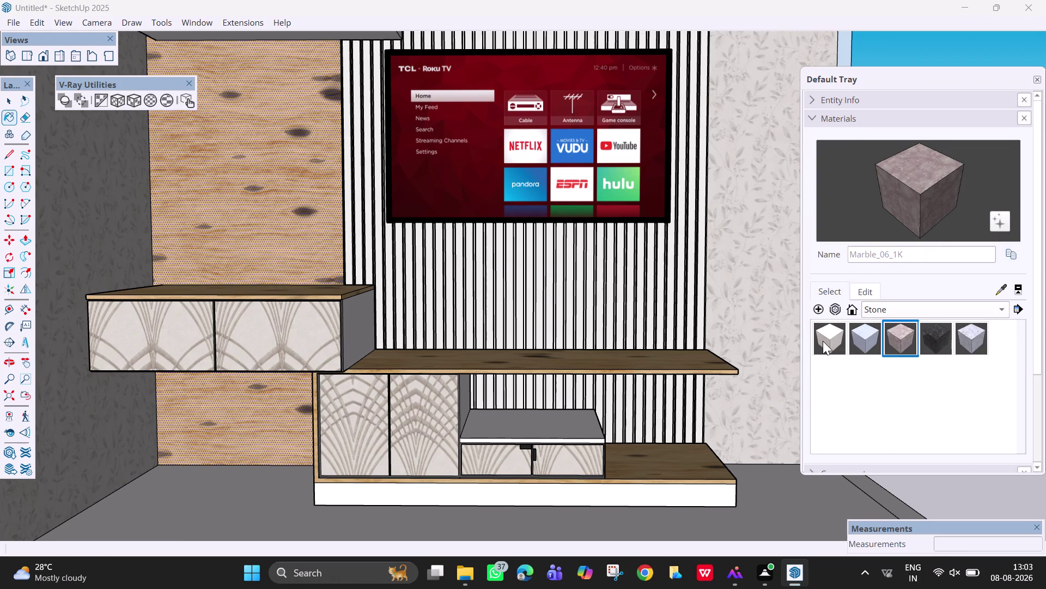
click(824, 341)
click(827, 338)
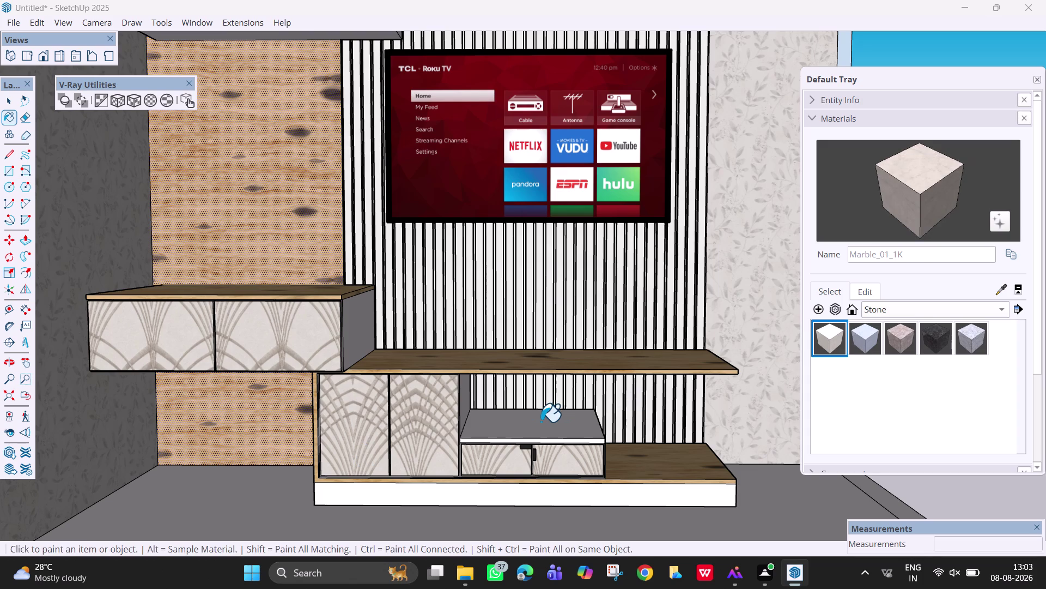
Paint the box top, its front and side edges, and the box side with marble.
click(541, 421)
scroll(up, 3)
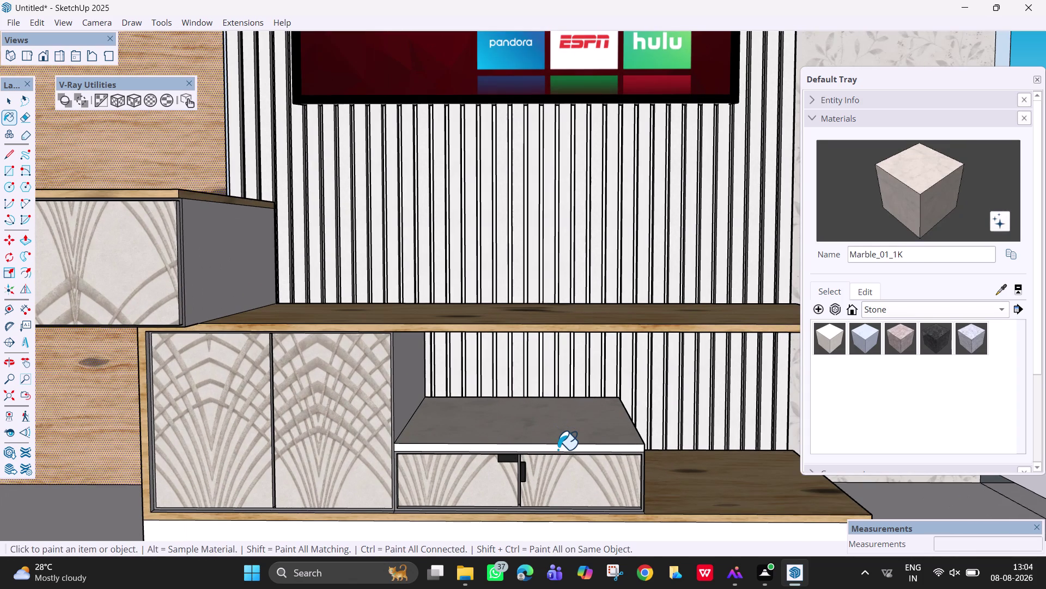
click(558, 450)
middle_drag(604, 443, 452, 438)
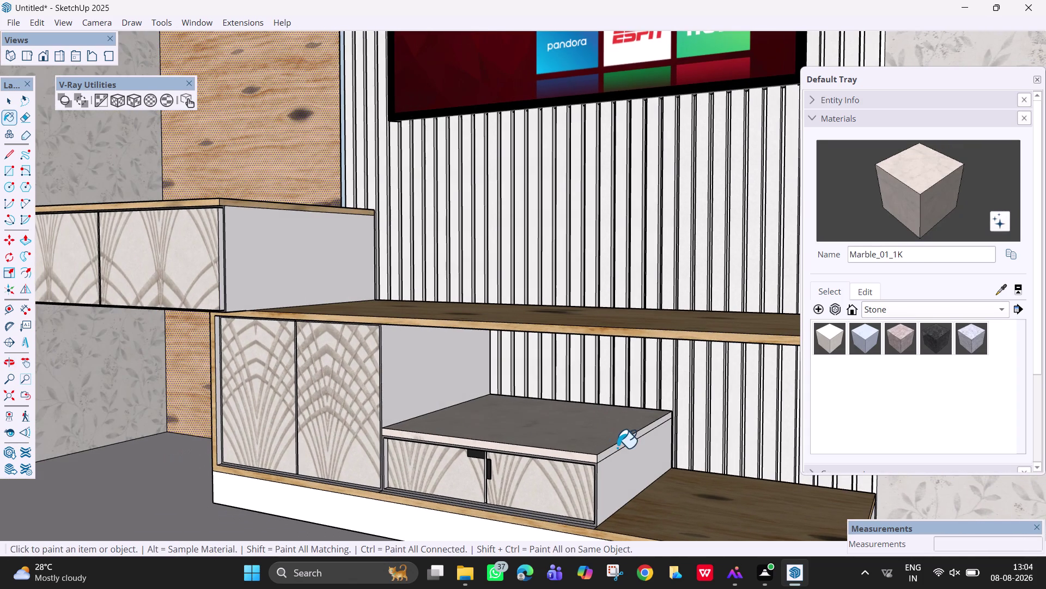
click(617, 447)
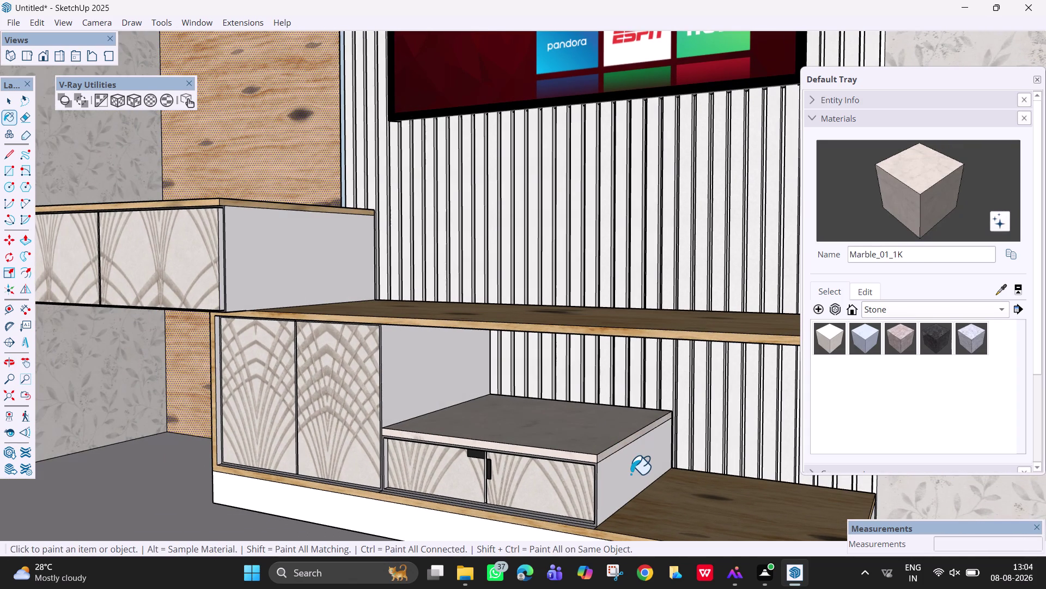
click(631, 474)
Orbit closer to the marble top, then back out to see the whole unit.
scroll(up, 3)
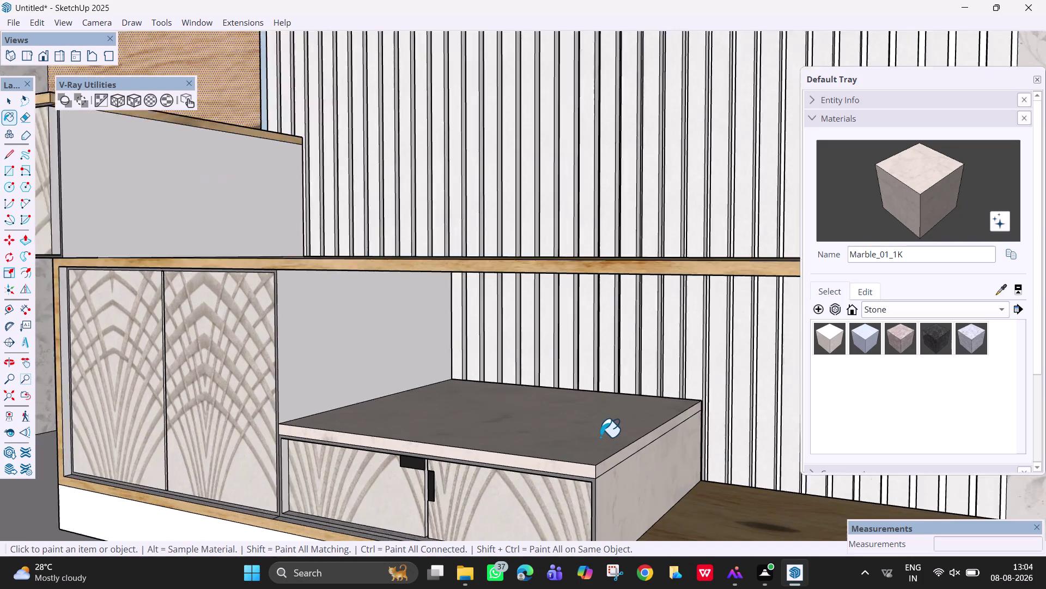
scroll(up, 3)
middle_drag(601, 437, 500, 391)
middle_drag(534, 413, 684, 494)
scroll(down, 3)
scroll(down, 3)
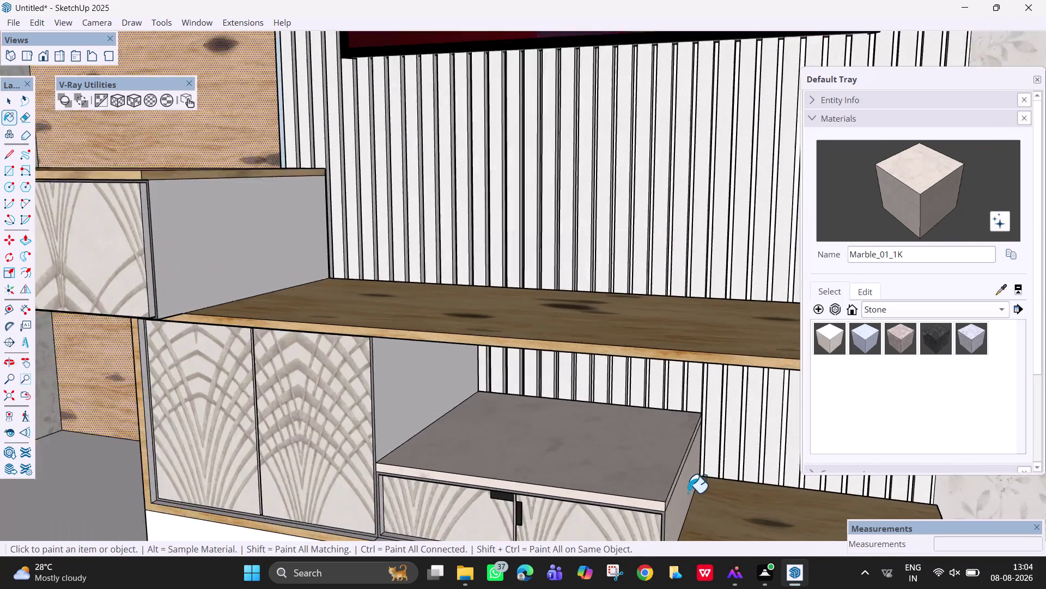
scroll(down, 3)
scroll(down, 3)
middle_drag(578, 474, 540, 435)
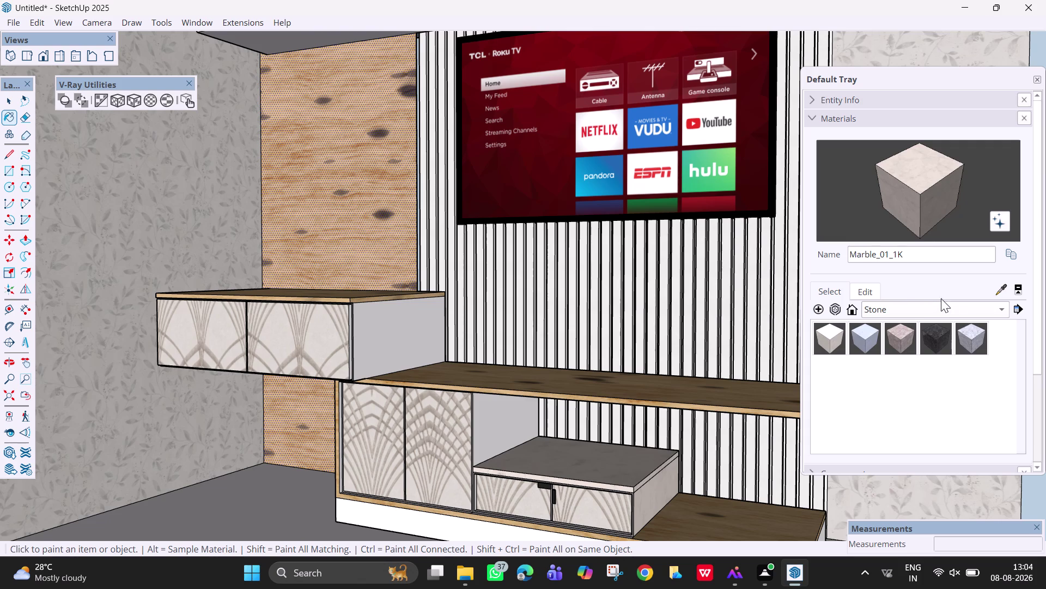
click(1004, 289)
click(324, 334)
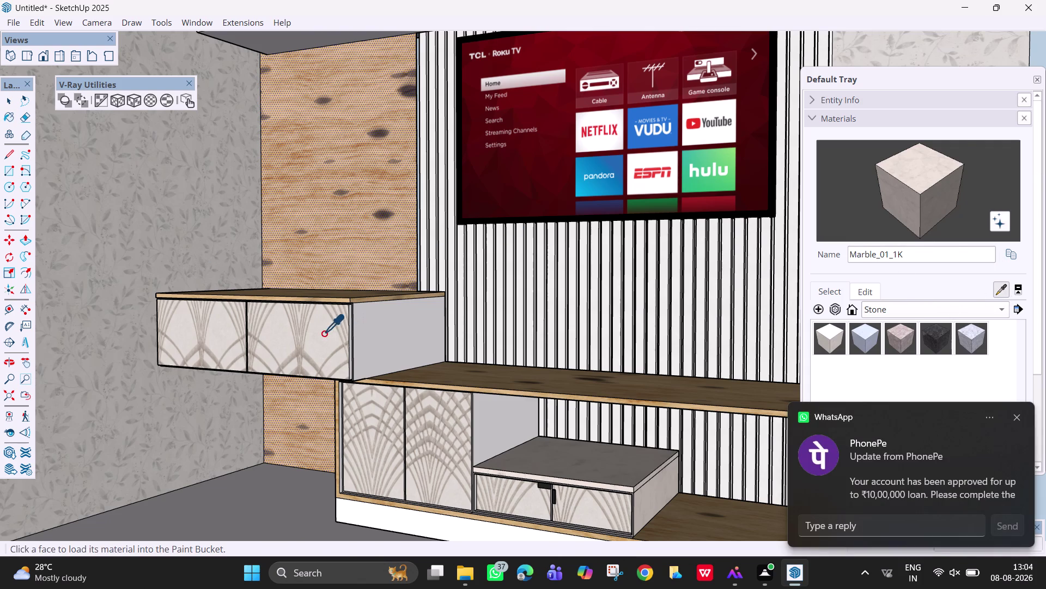
click(374, 327)
click(444, 431)
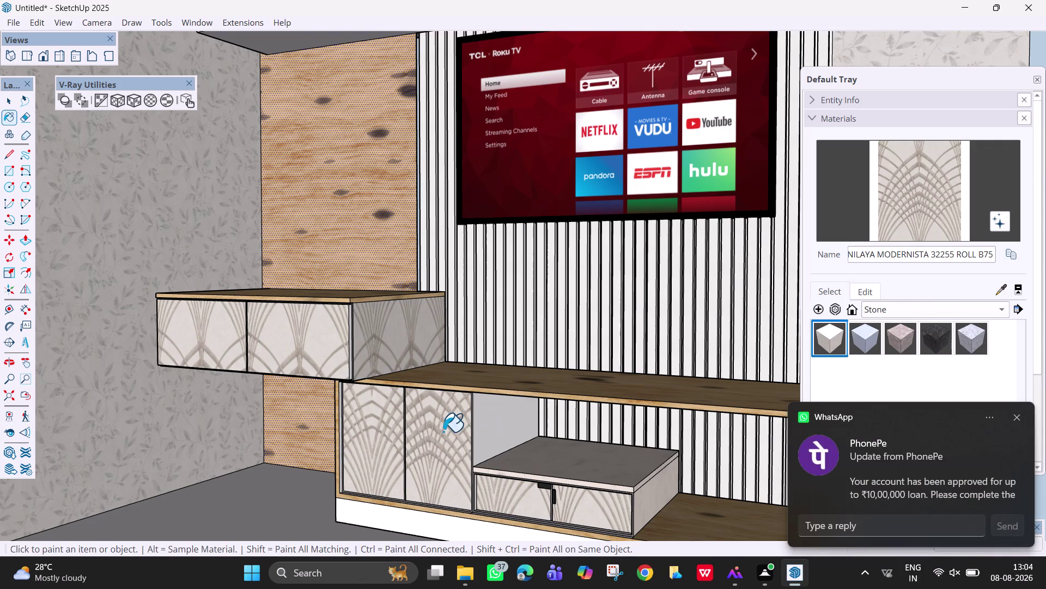
click(505, 430)
drag(616, 512, 607, 508)
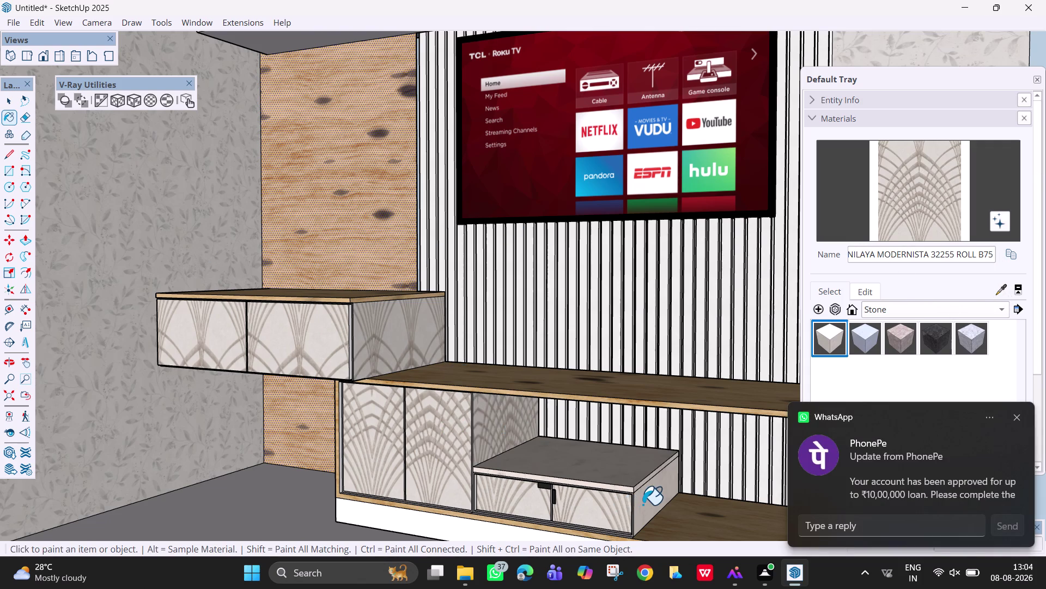
click(645, 504)
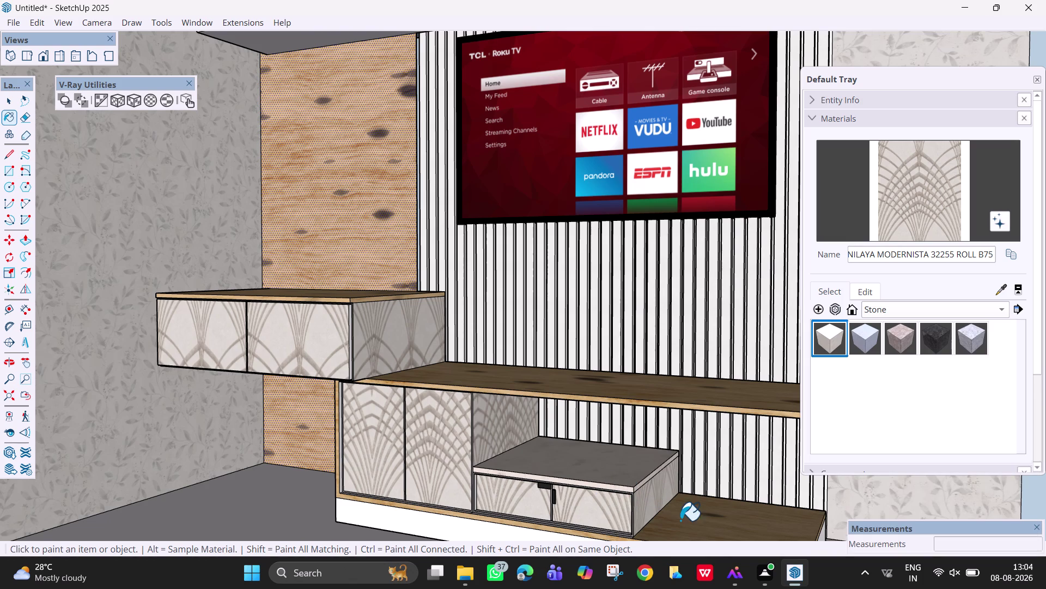
key(ctrl+z)
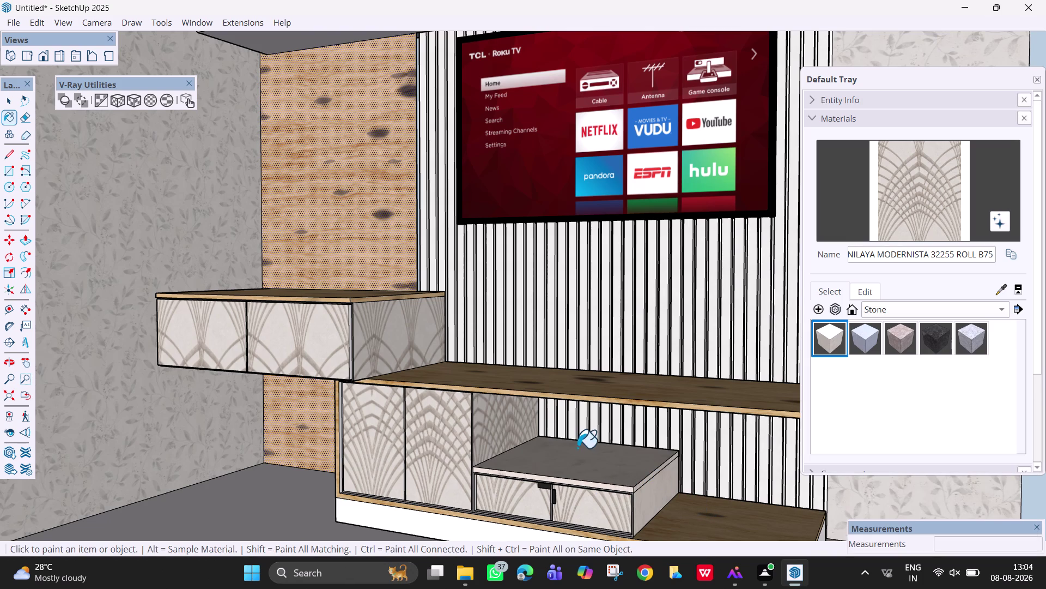
middle_drag(577, 447, 713, 407)
middle_drag(579, 472, 443, 428)
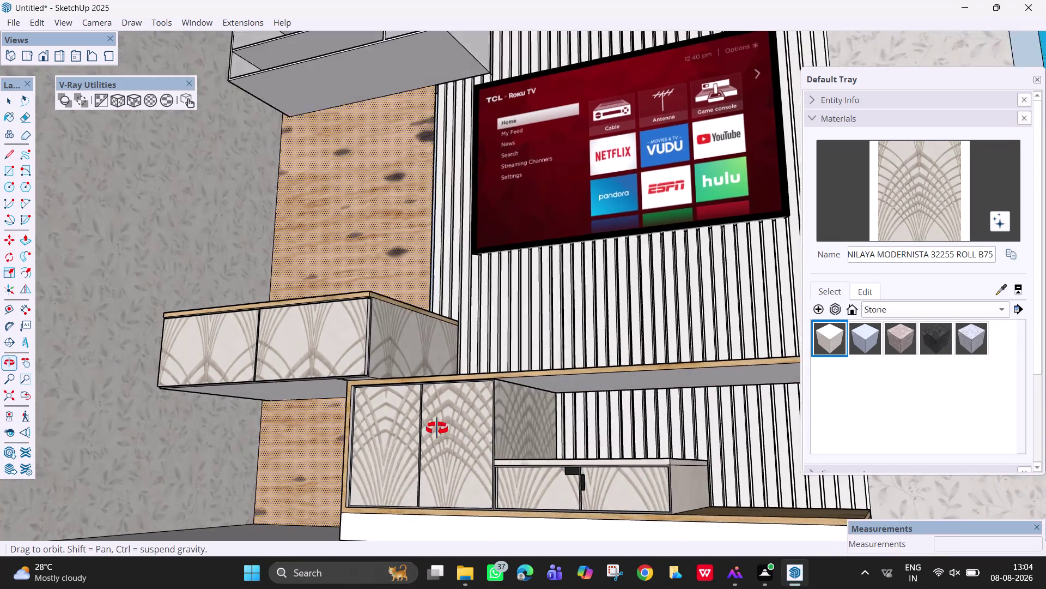
middle_drag(444, 429, 365, 466)
scroll(up, 3)
scroll(down, 3)
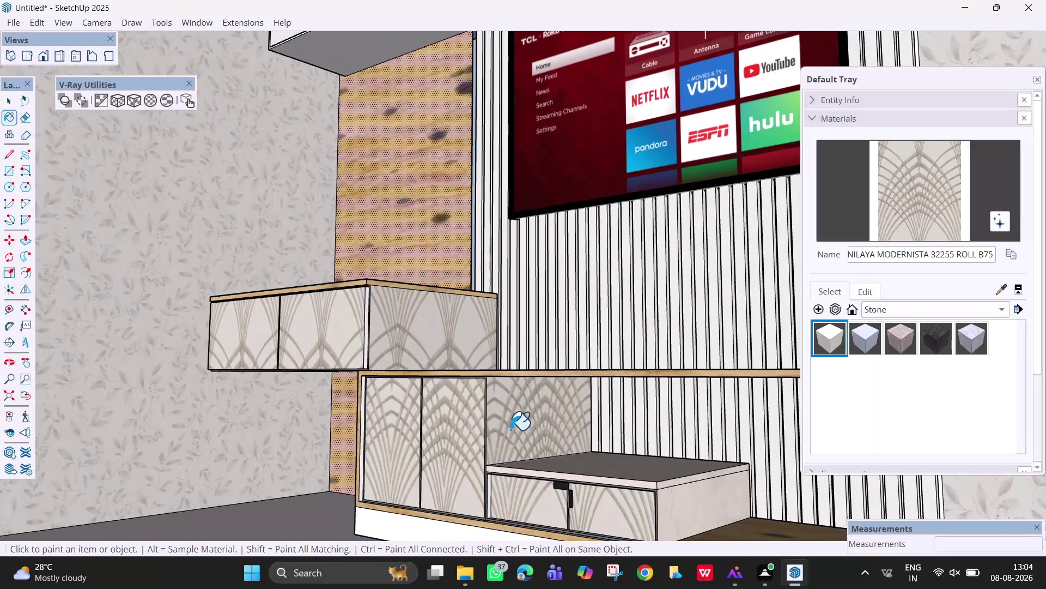
scroll(down, 3)
middle_drag(521, 420, 643, 458)
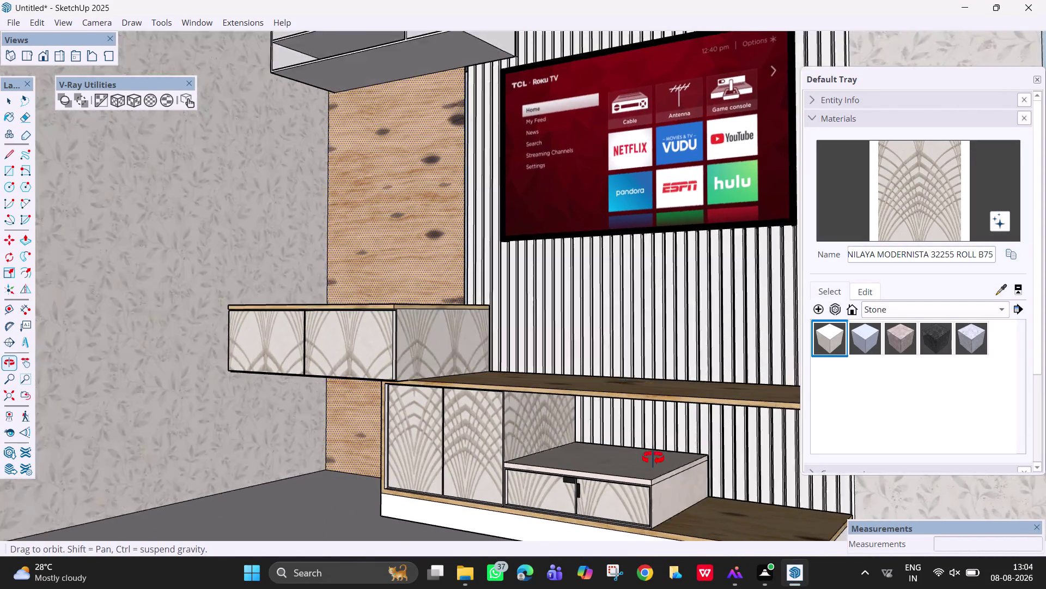
middle_drag(643, 458, 700, 441)
scroll(down, 3)
scroll(up, 3)
middle_drag(494, 124, 520, 189)
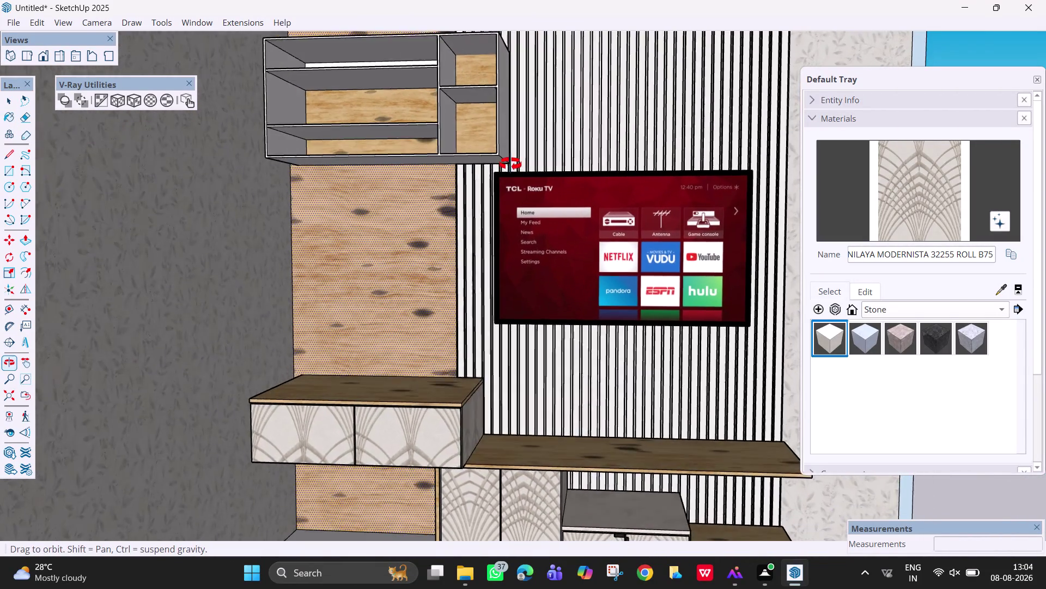
middle_drag(519, 189, 521, 194)
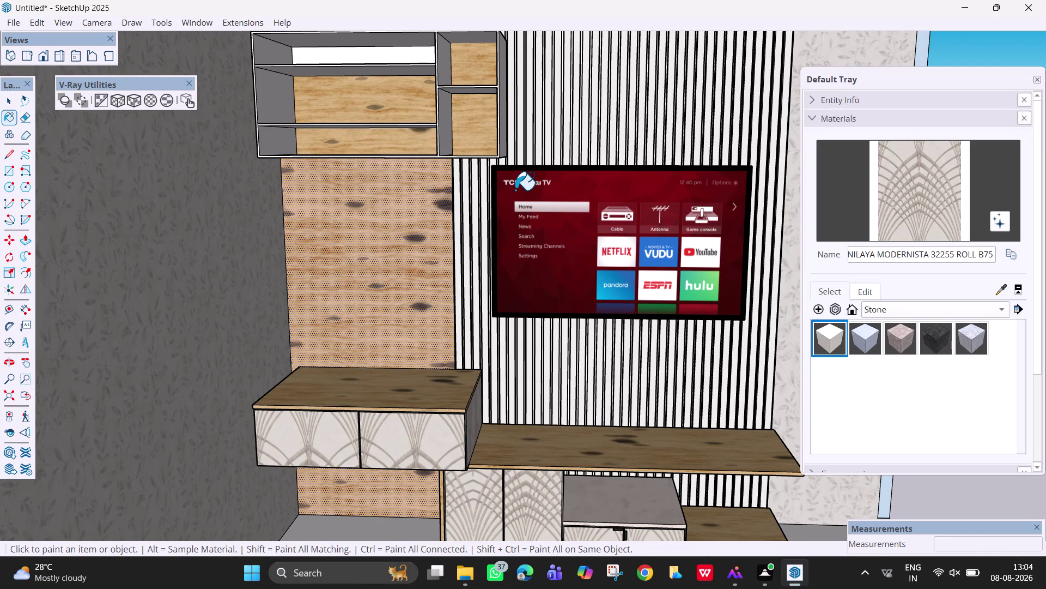
scroll(down, 3)
middle_drag(559, 165, 586, 202)
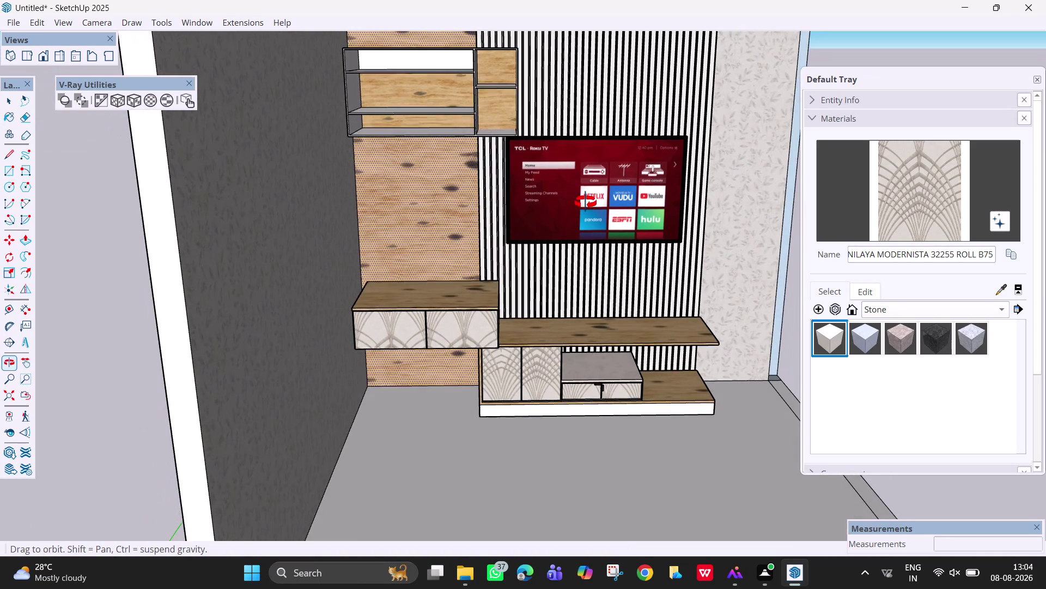
middle_drag(586, 203, 579, 203)
key(h)
drag(567, 203, 524, 306)
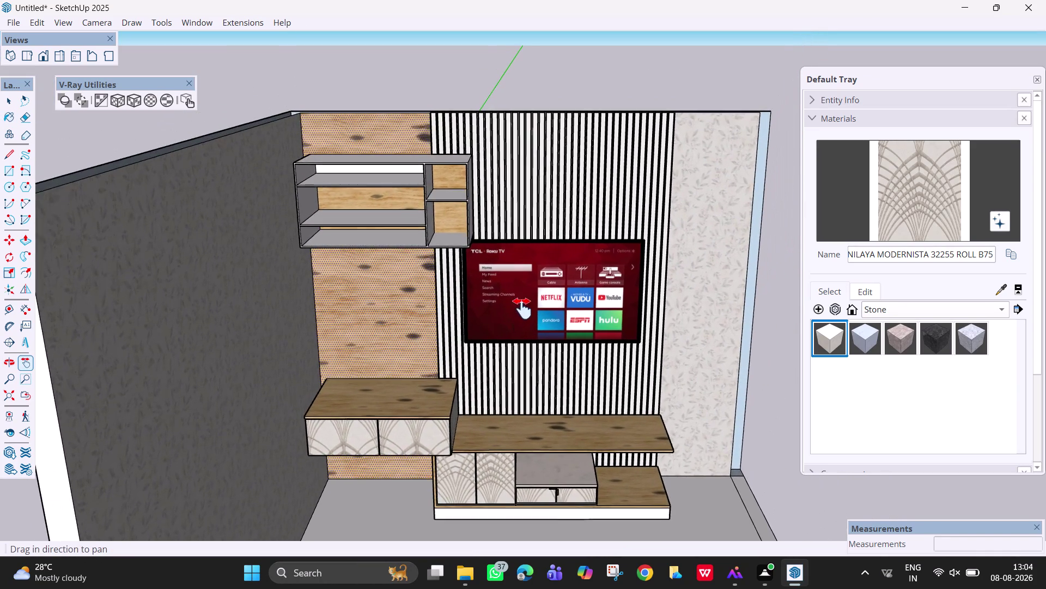
drag(523, 306, 519, 309)
scroll(up, 3)
middle_drag(457, 238, 389, 294)
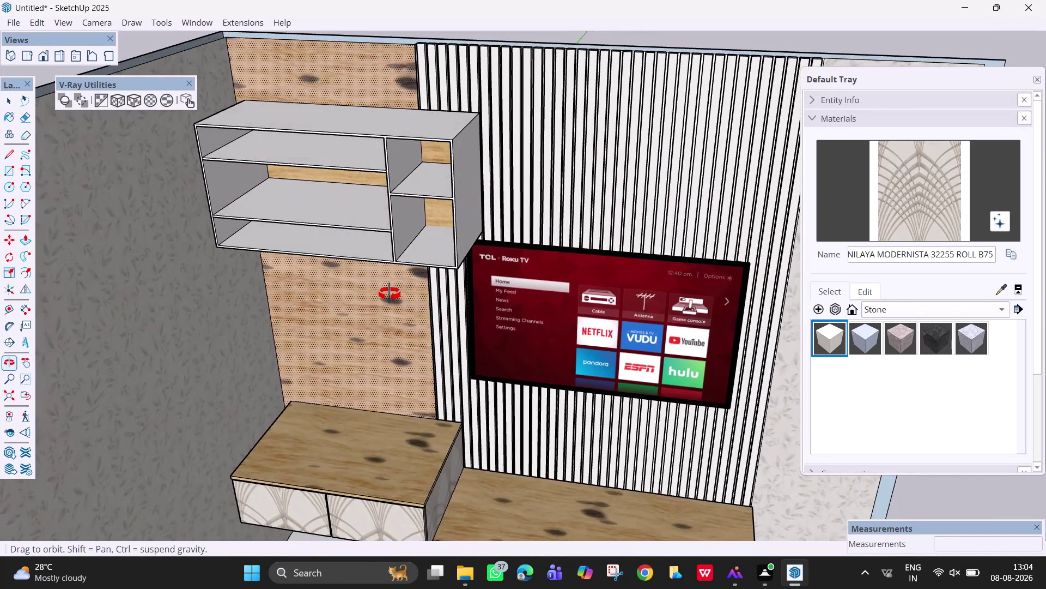
middle_drag(389, 294, 393, 261)
Open the Tile collection and pick Tile_Exterior_07_1K.
click(943, 312)
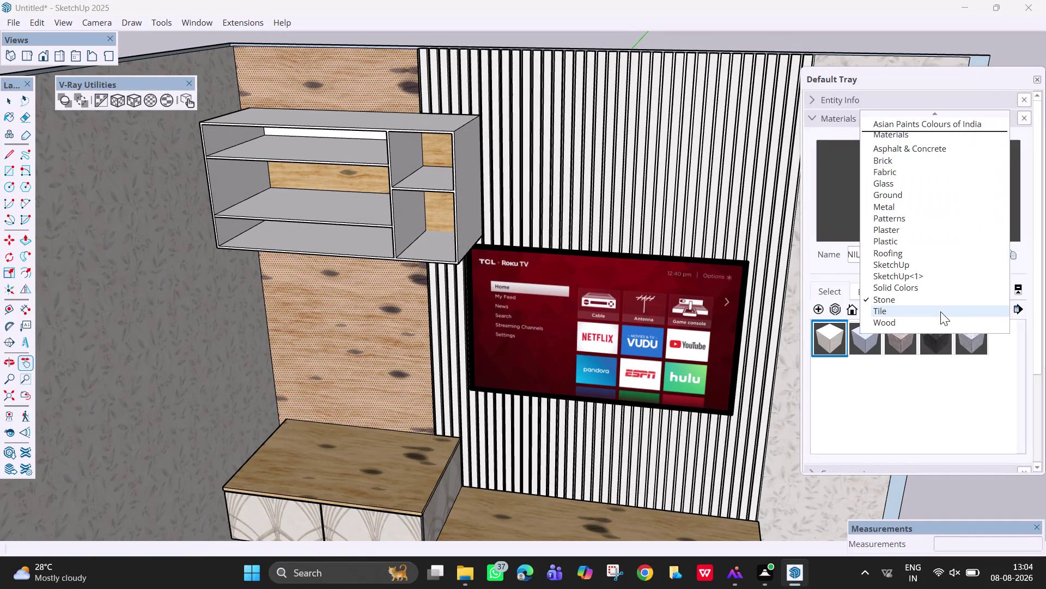
click(938, 308)
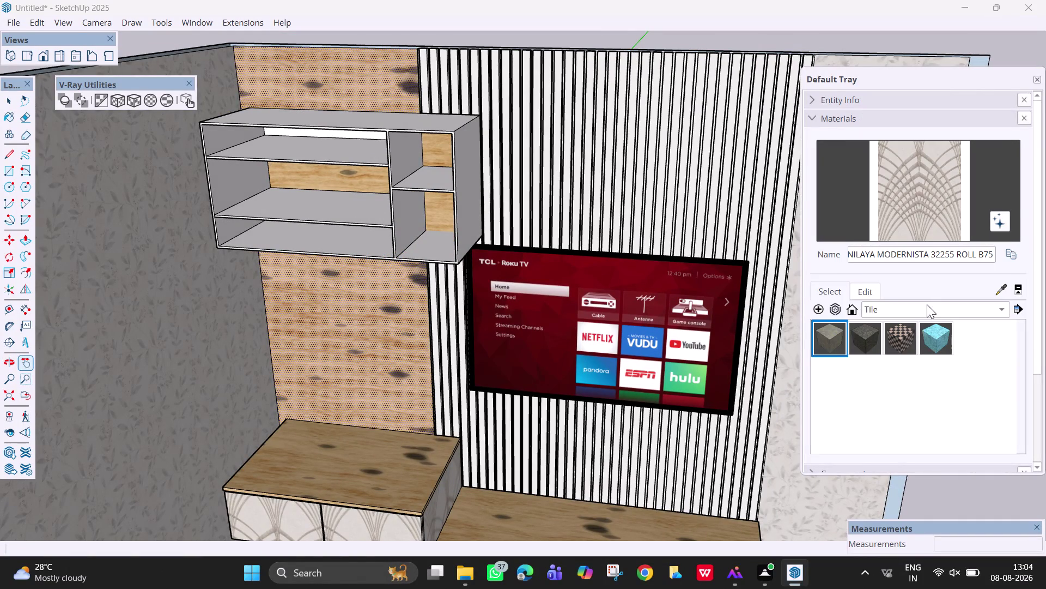
click(824, 330)
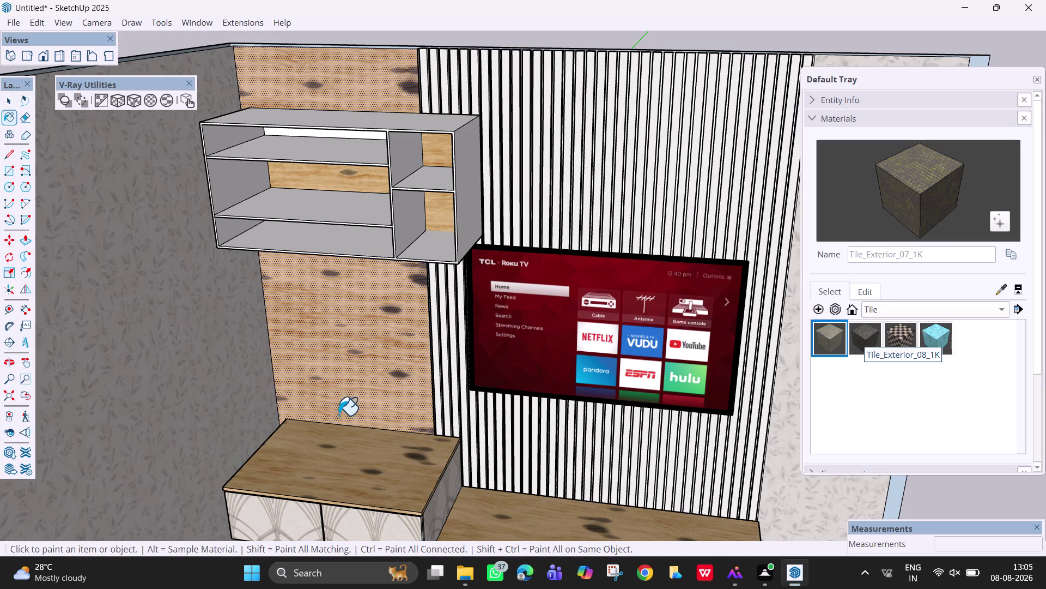
Orbit around the shelf unit and move in close to the slatted wall.
middle_drag(425, 242, 507, 130)
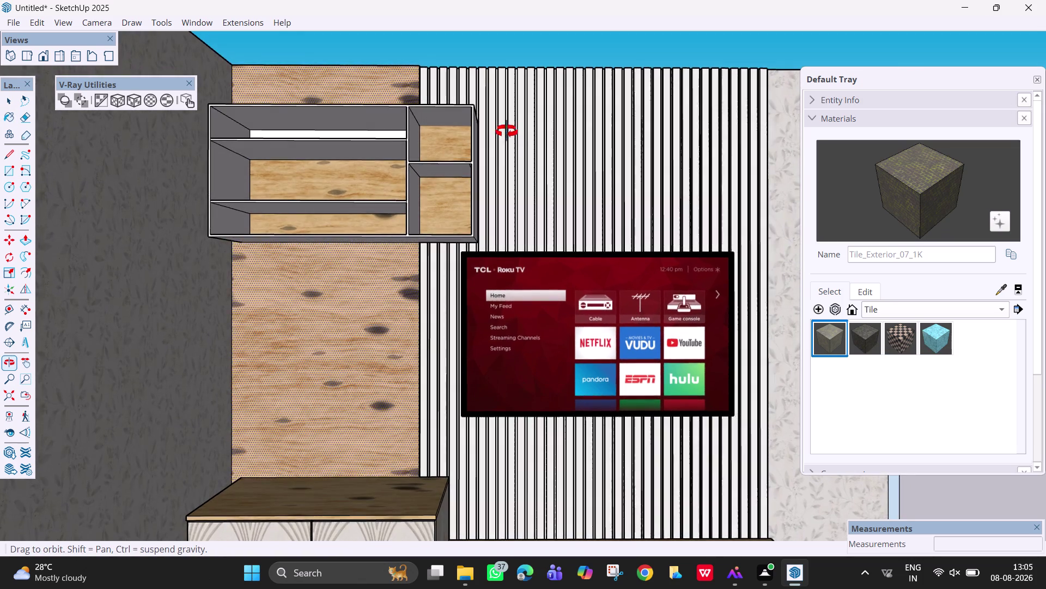
middle_drag(507, 131, 527, 145)
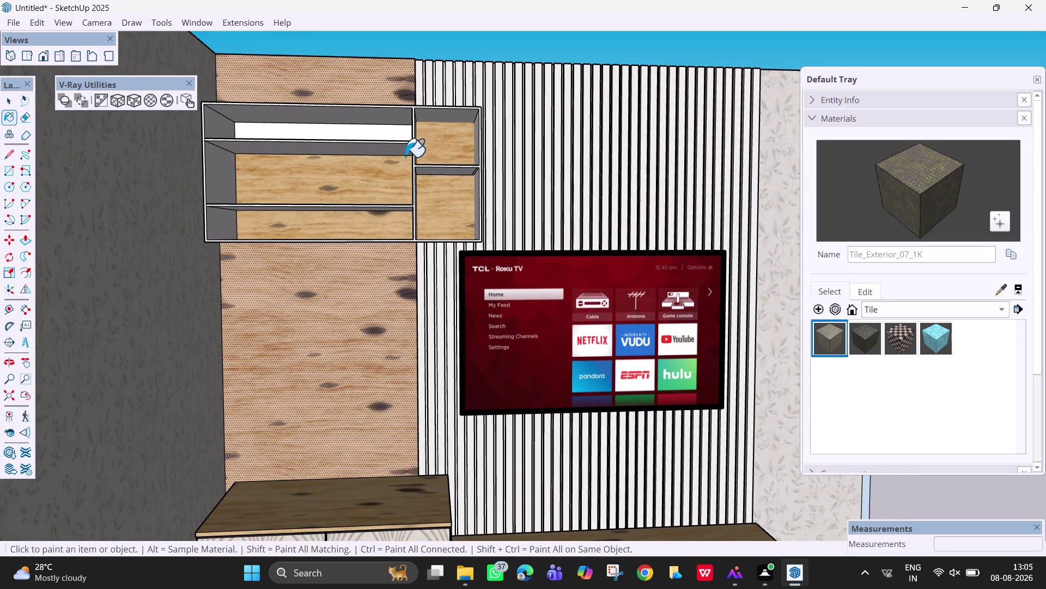
middle_drag(409, 184, 398, 208)
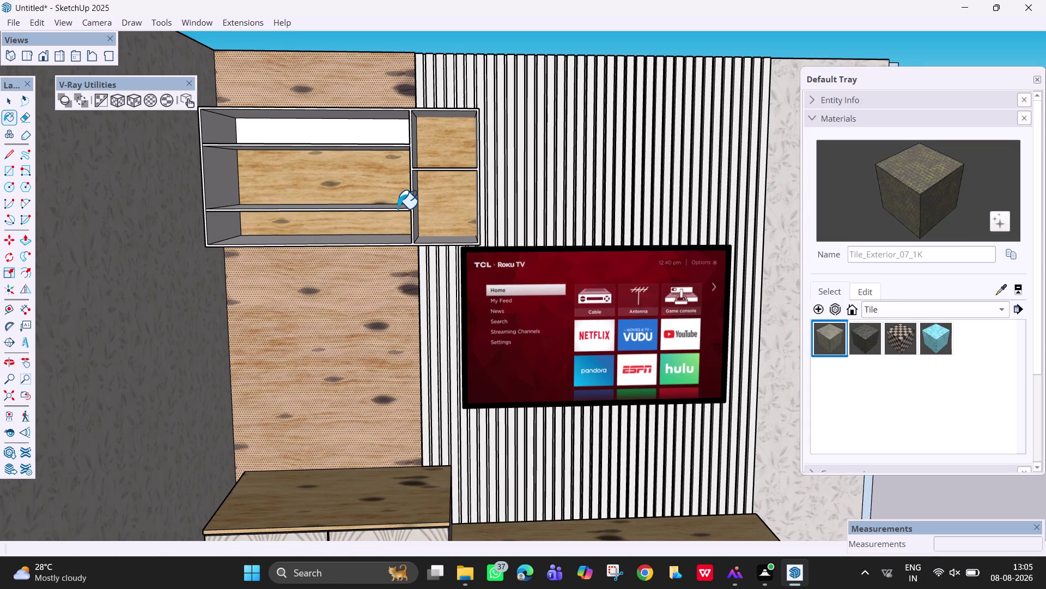
scroll(down, 3)
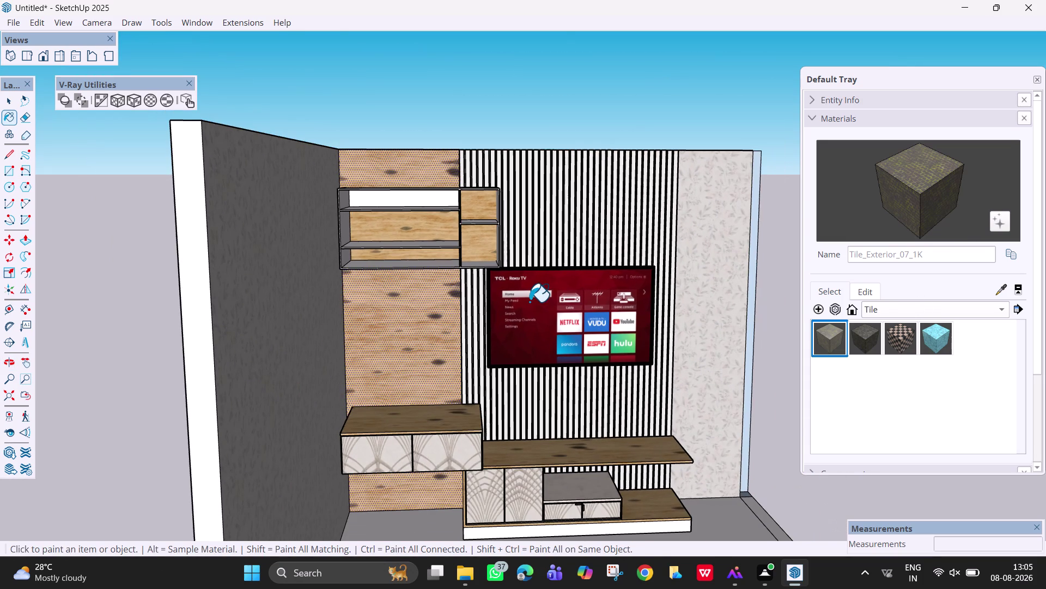
middle_drag(690, 269, 688, 269)
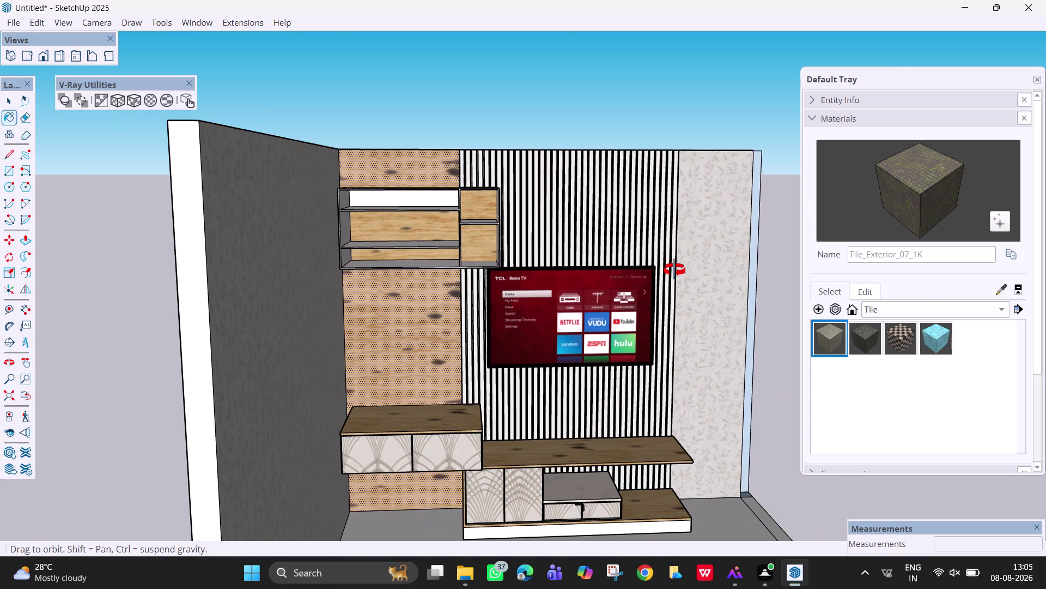
middle_drag(688, 270, 482, 287)
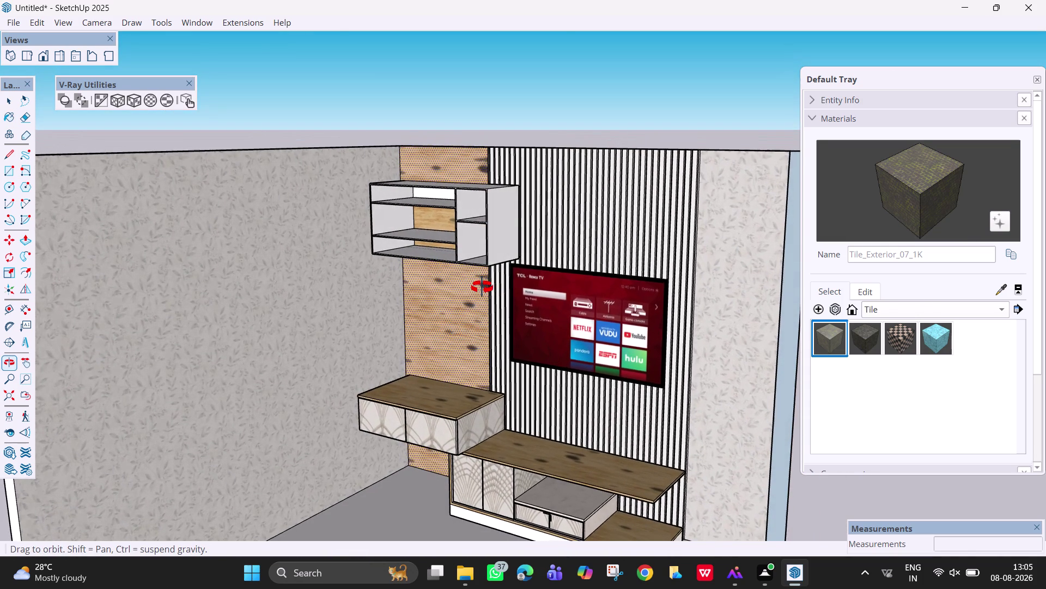
middle_drag(483, 287, 483, 287)
scroll(up, 3)
scroll(up, 3)
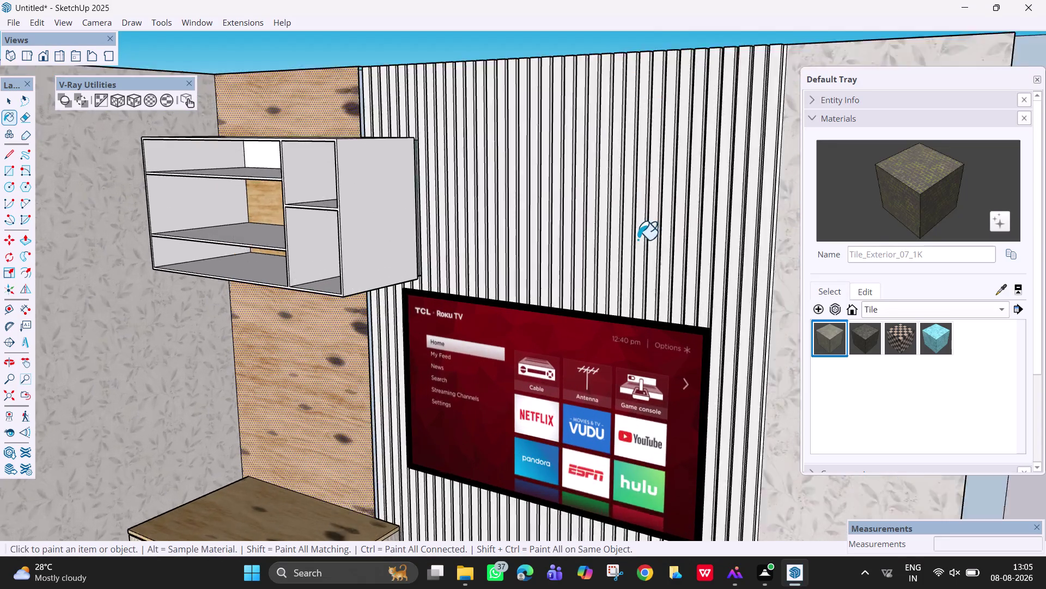
scroll(up, 3)
middle_drag(674, 262, 770, 272)
scroll(up, 3)
scroll(up, 3)
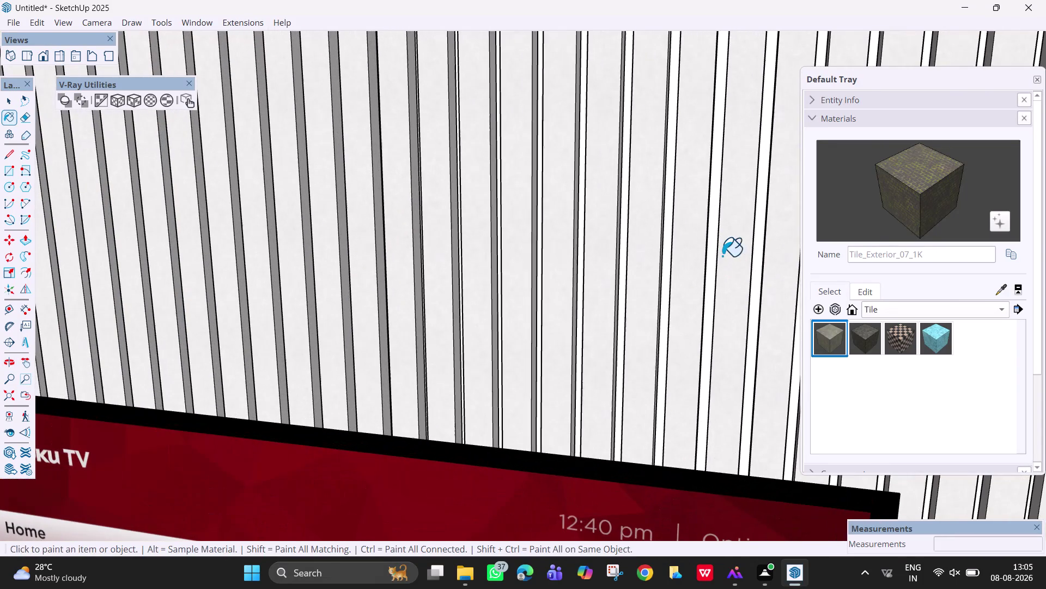
click(894, 310)
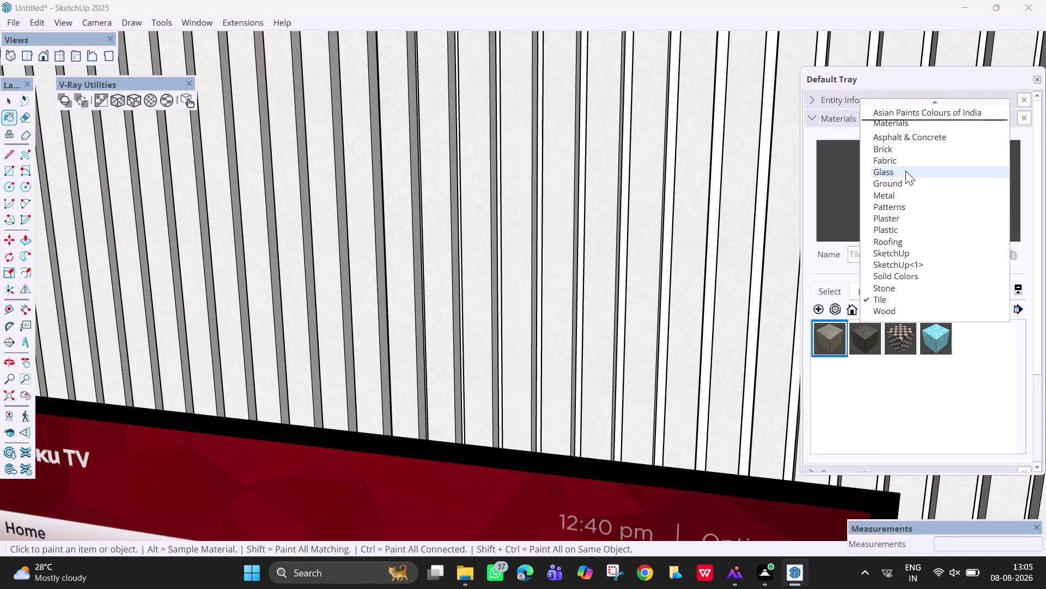
Show the Asian Paints Colours of India collection and scroll through its swatches.
scroll(up, 3)
scroll(up, 3)
click(914, 117)
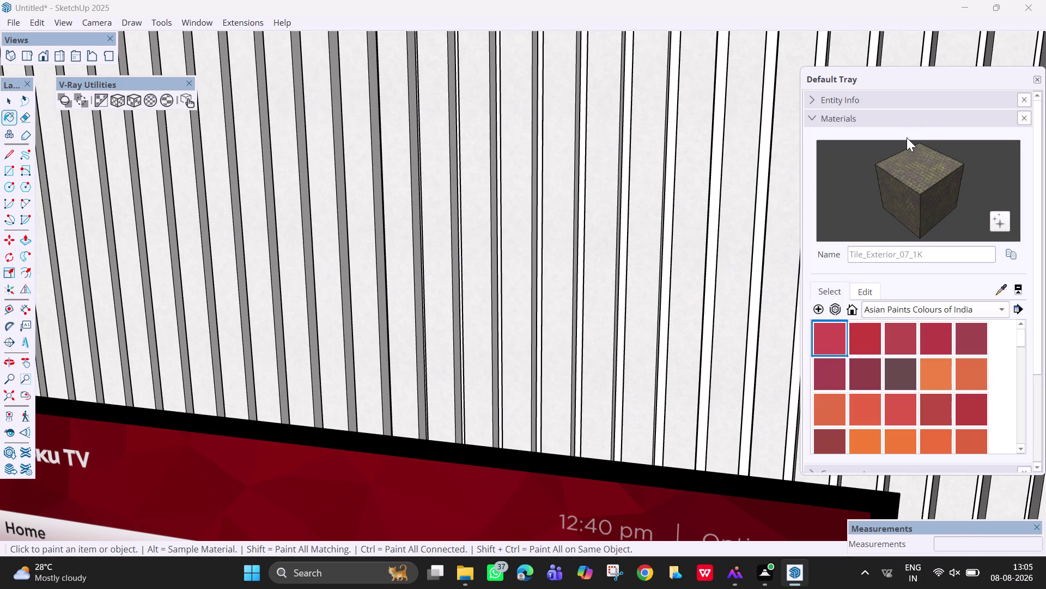
scroll(down, 3)
scroll(down, 3)
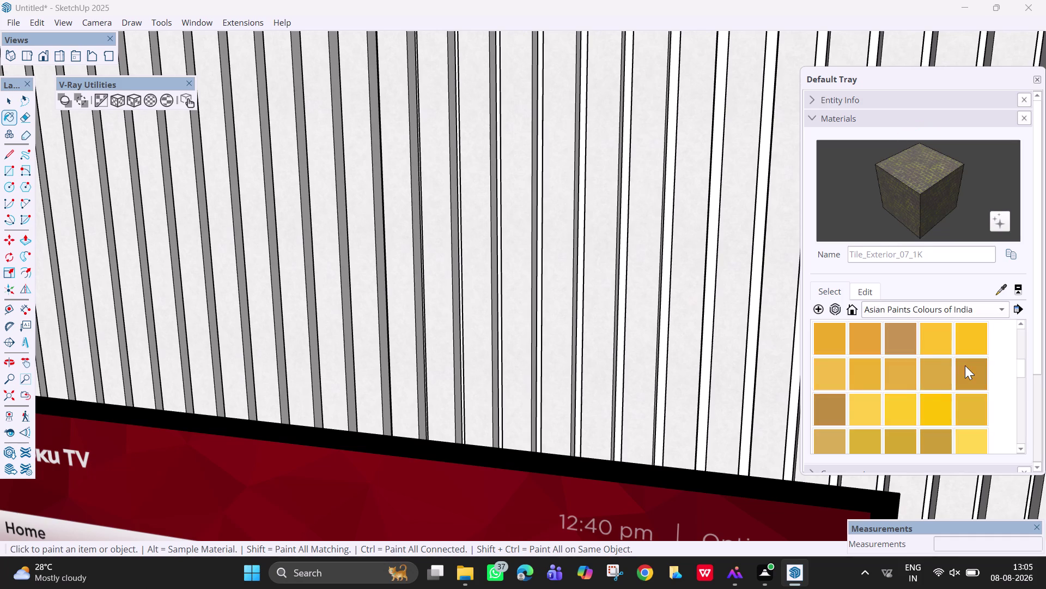
scroll(down, 3)
scroll(down, 3)
scroll(down, 3)
scroll(down, 3)
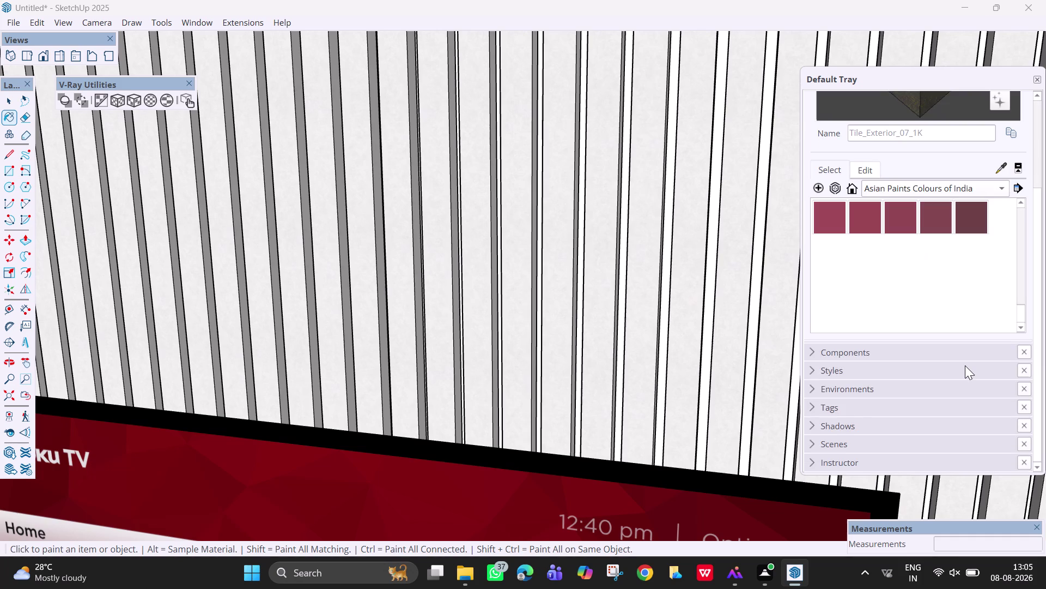
scroll(down, 3)
scroll(up, 3)
scroll(up, 3)
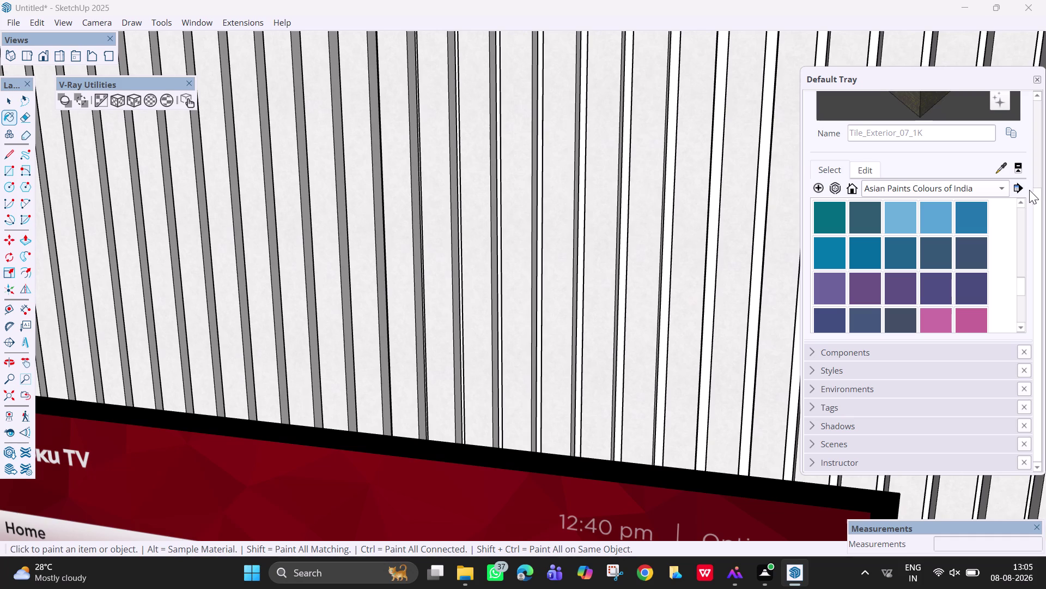
Choose to open another collection folder from the Materials details menu.
click(1021, 185)
click(1013, 211)
click(580, 269)
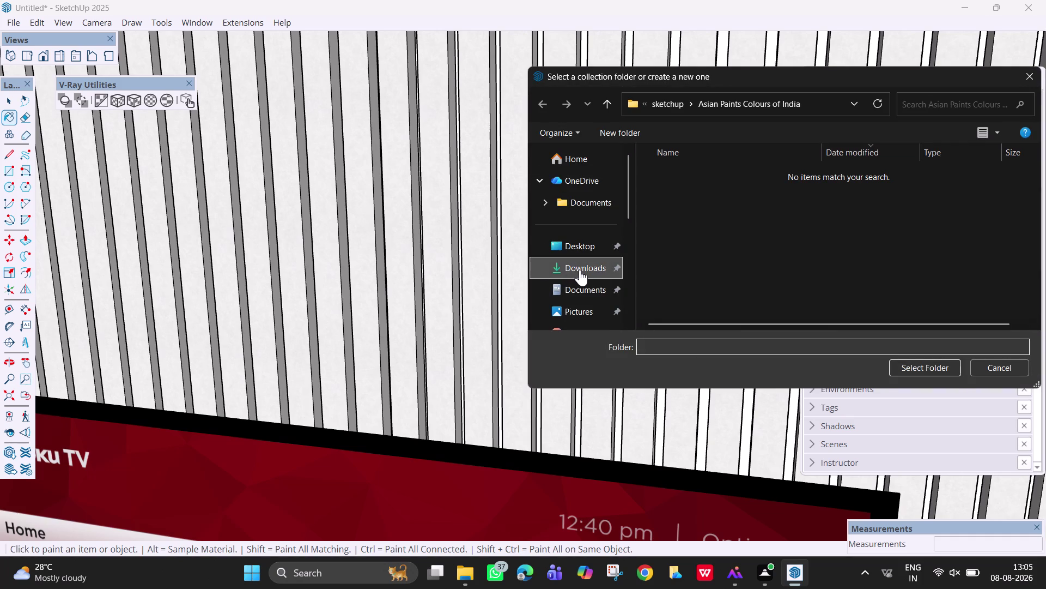
Browse Plain_Shades > sketchup and load the Asian Paints Whites collection.
scroll(down, 3)
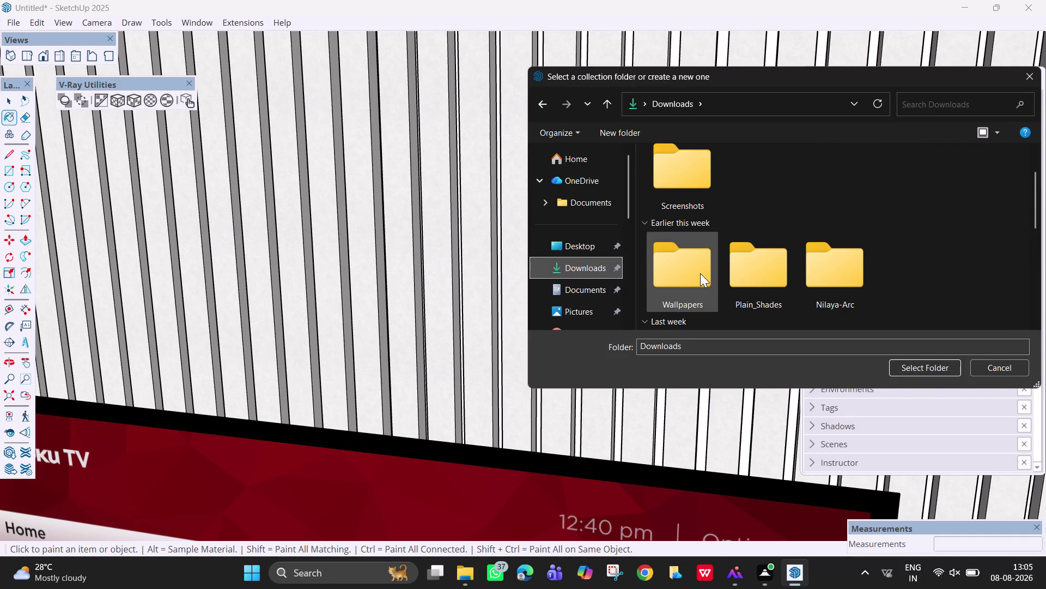
double_click(756, 285)
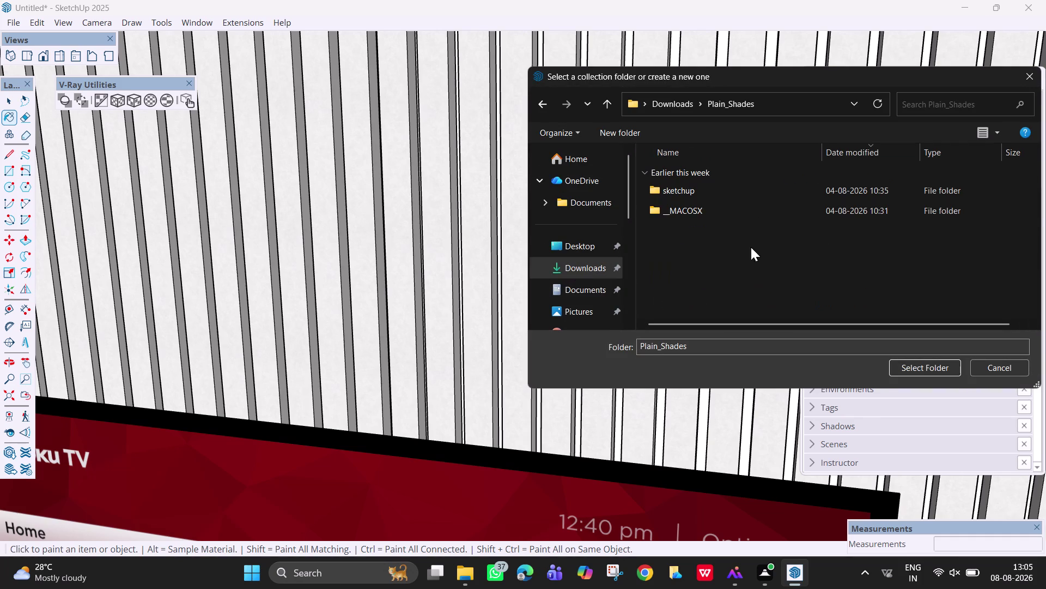
double_click(743, 194)
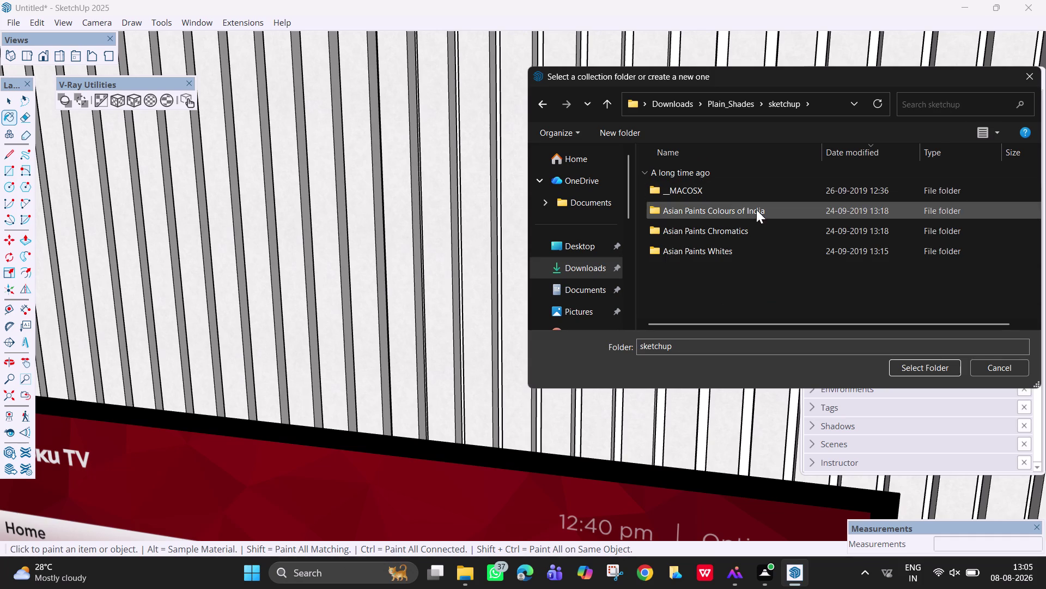
click(770, 245)
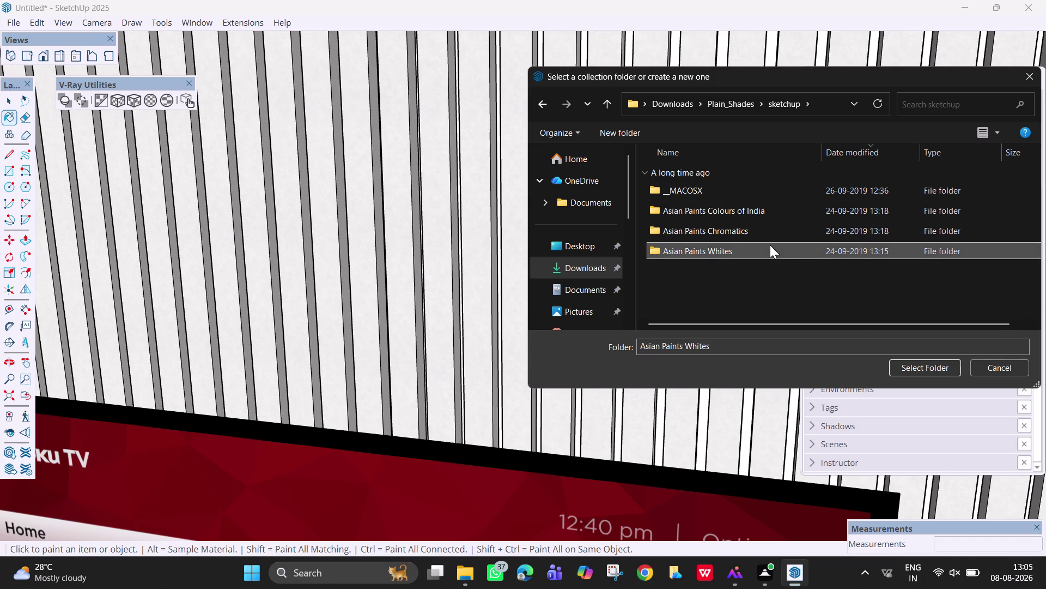
click(902, 368)
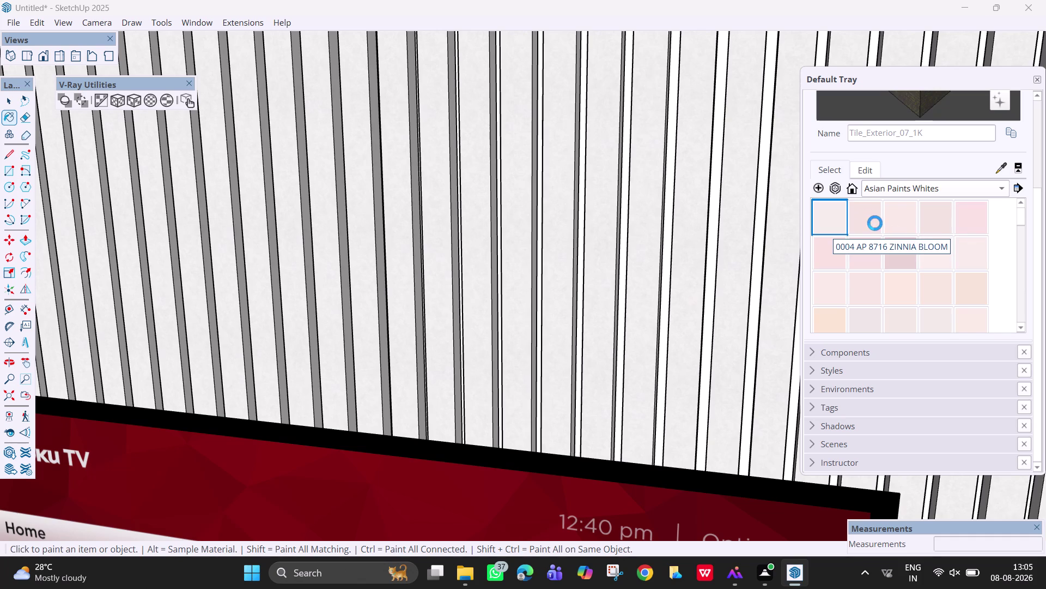
Orbit to the slatted wall and paint it with Lilac Frost.
scroll(down, 3)
scroll(down, 3)
scroll(down, 3)
scroll(down, 3)
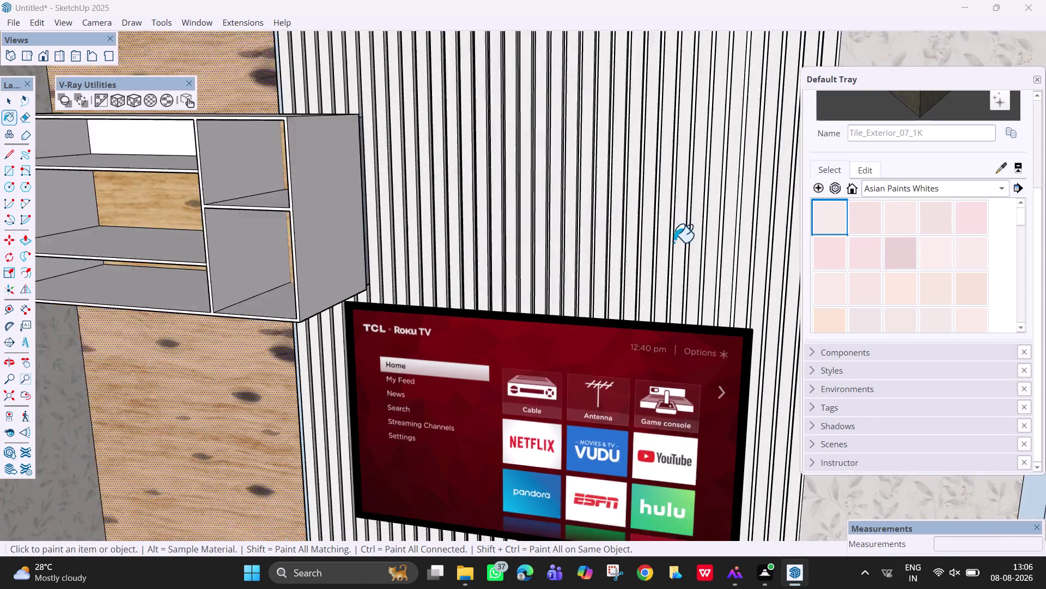
scroll(down, 3)
scroll(up, 3)
middle_drag(687, 281, 637, 275)
scroll(down, 3)
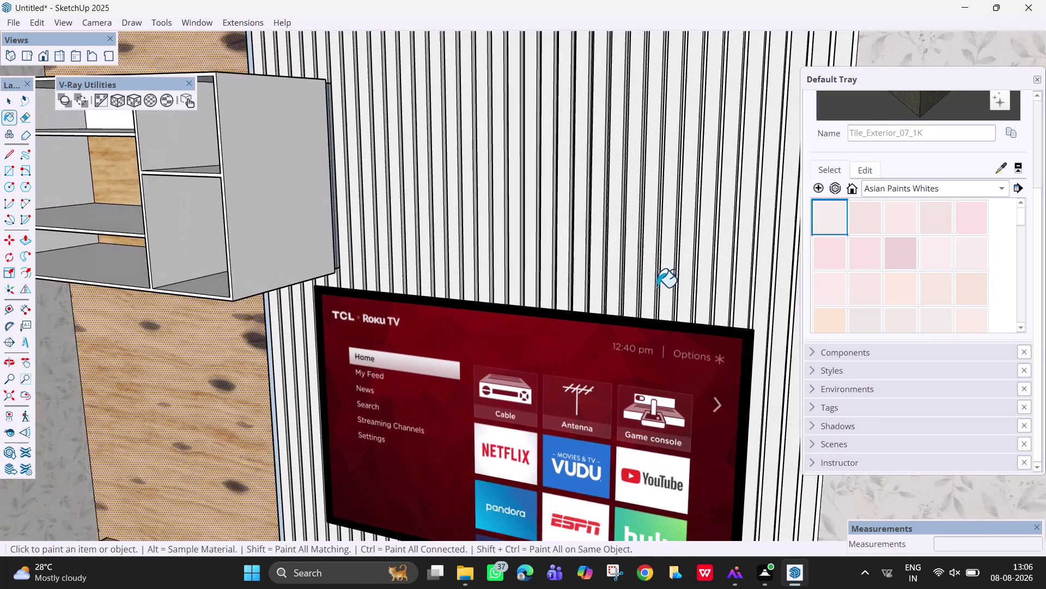
scroll(down, 3)
click(876, 312)
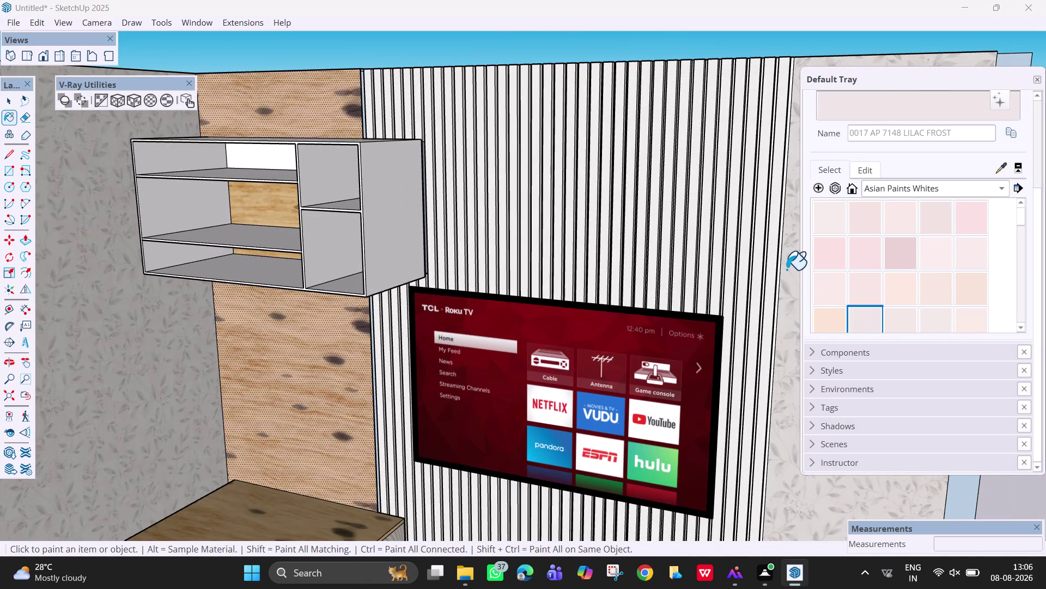
scroll(up, 3)
click(772, 273)
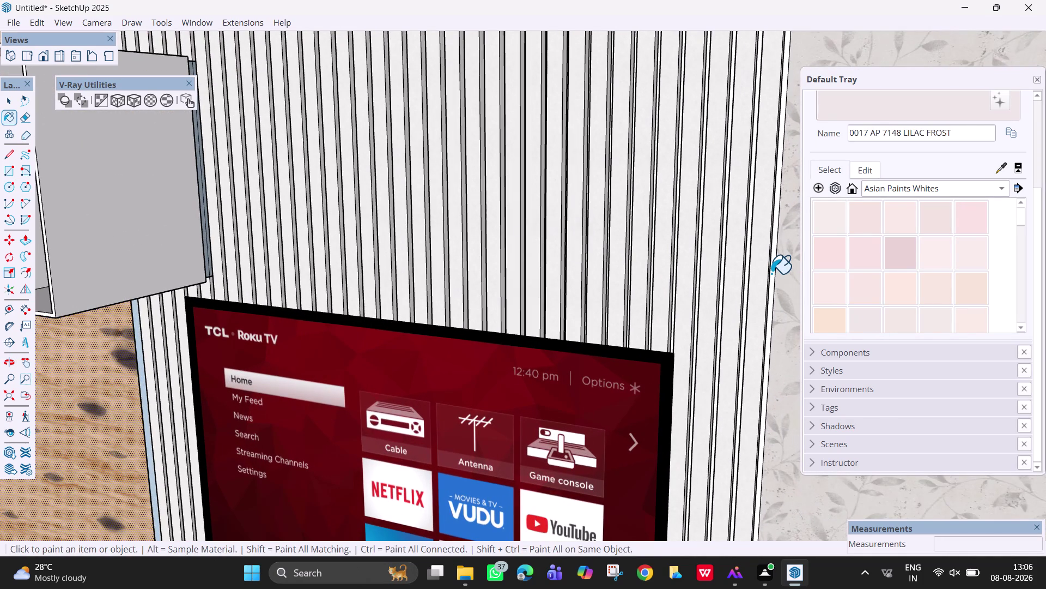
Repaint the slatted wall with Lucid Dream and view it from another angle.
click(906, 244)
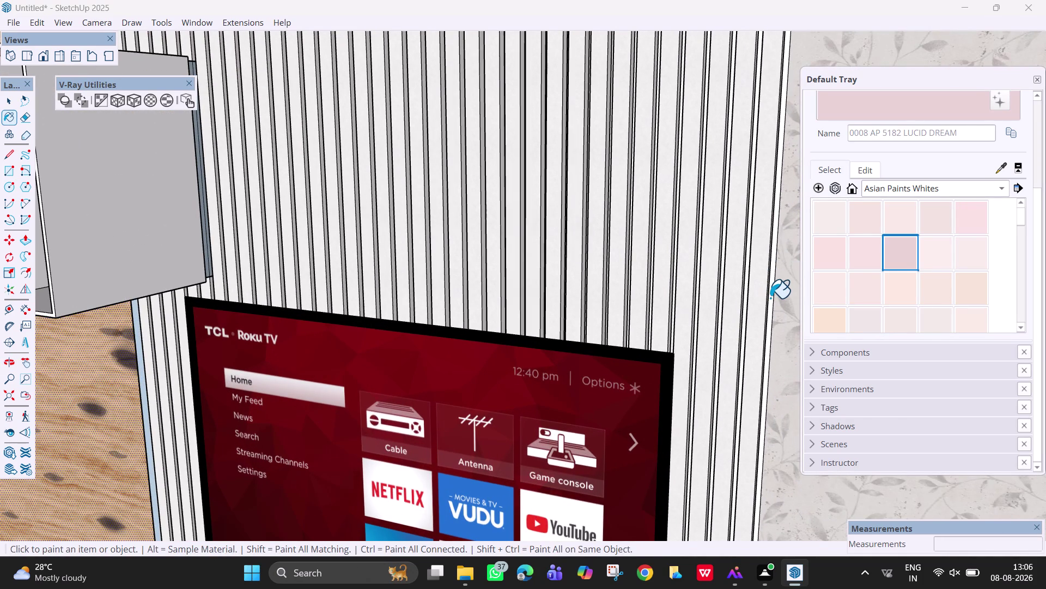
click(771, 298)
scroll(down, 3)
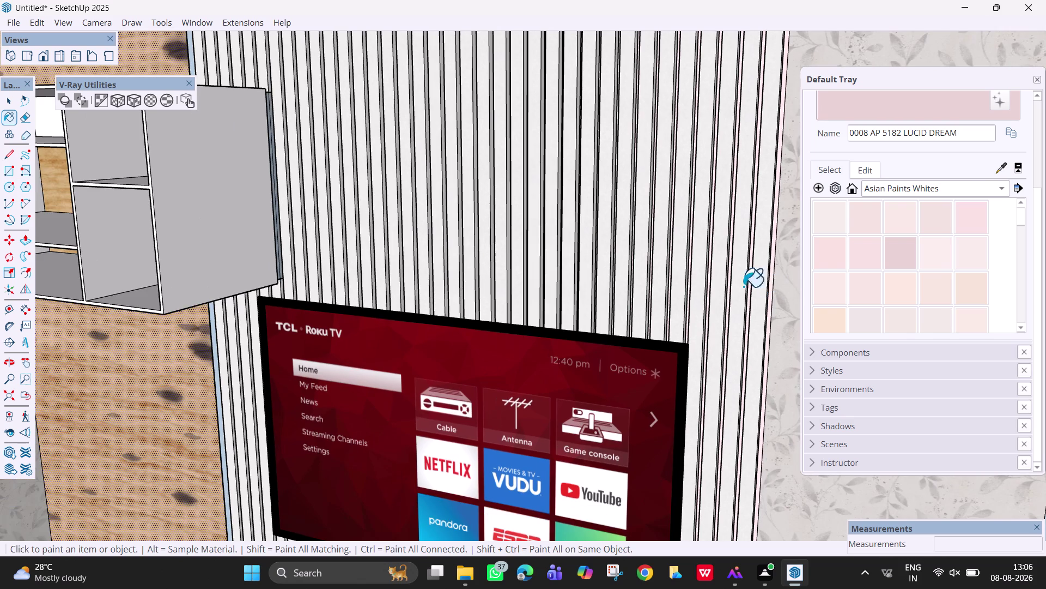
middle_drag(695, 284, 763, 299)
scroll(down, 3)
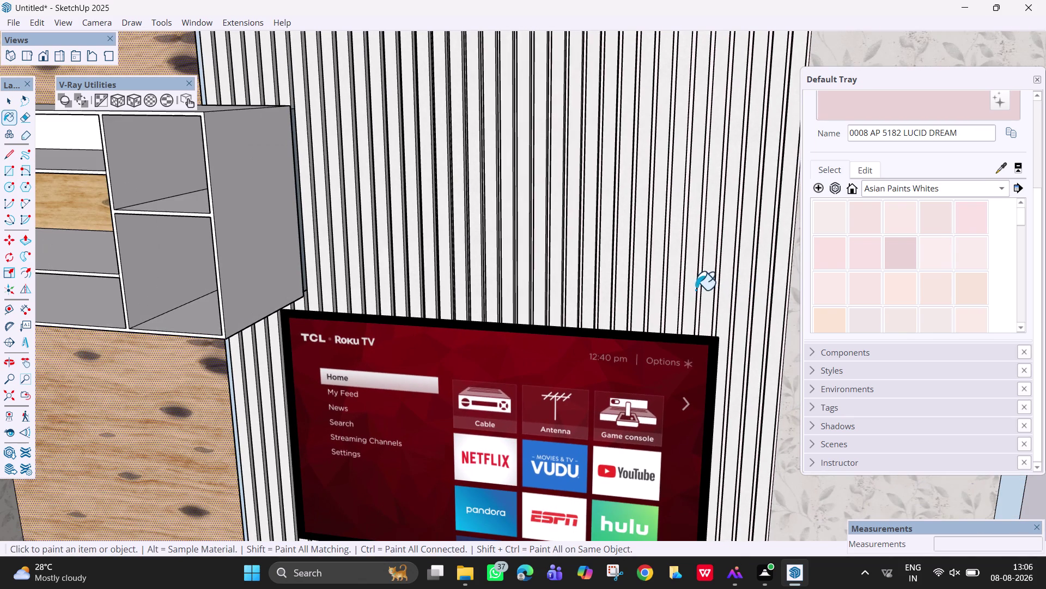
middle_drag(698, 284, 708, 288)
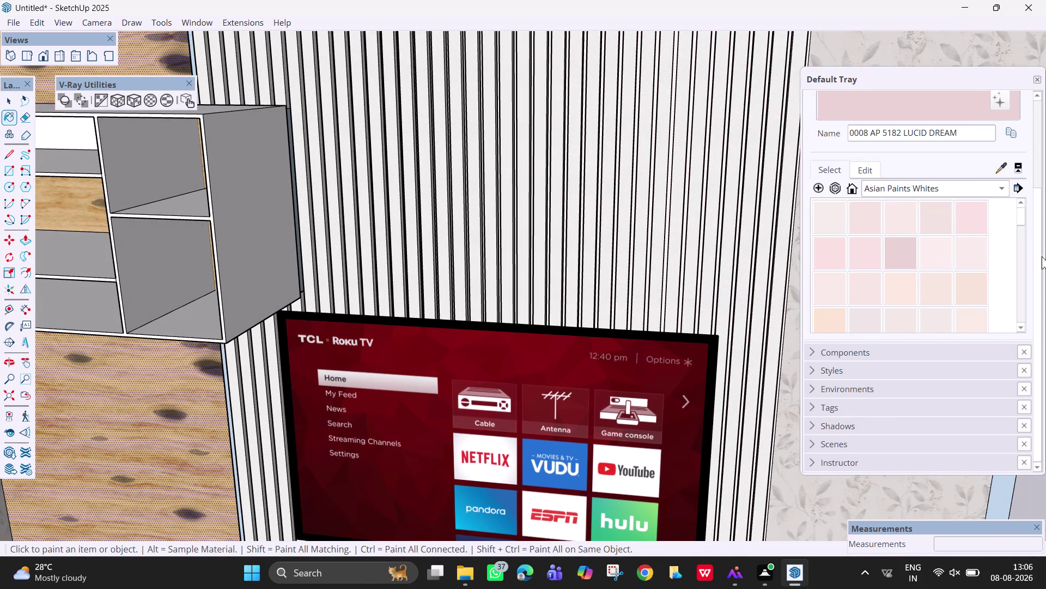
Repaint the slatted wall with Sahara Dream.
scroll(down, 3)
scroll(down, 3)
scroll(down, 3)
scroll(up, 3)
click(824, 217)
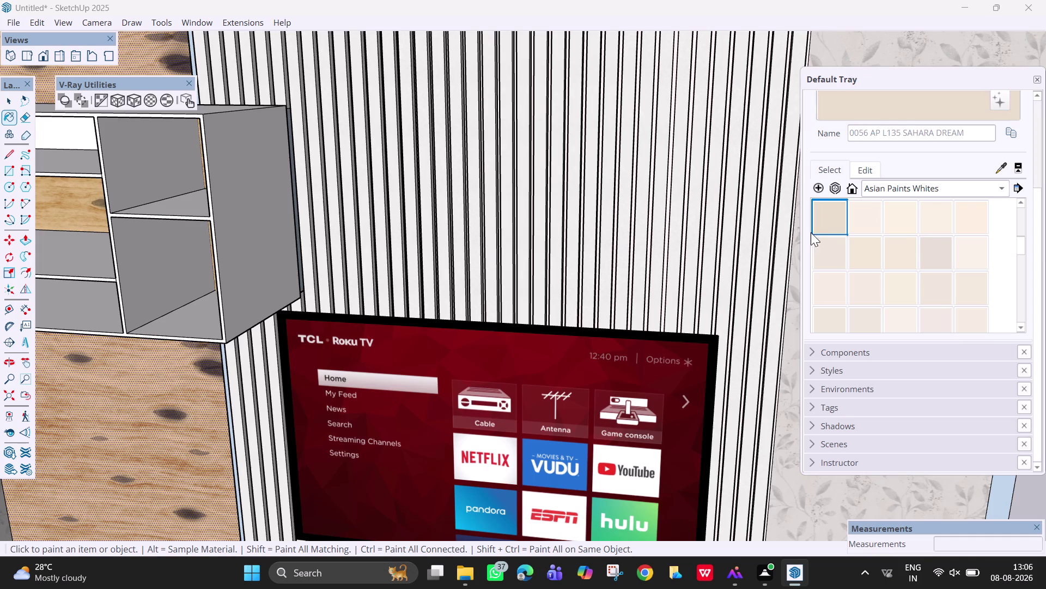
scroll(up, 3)
click(787, 252)
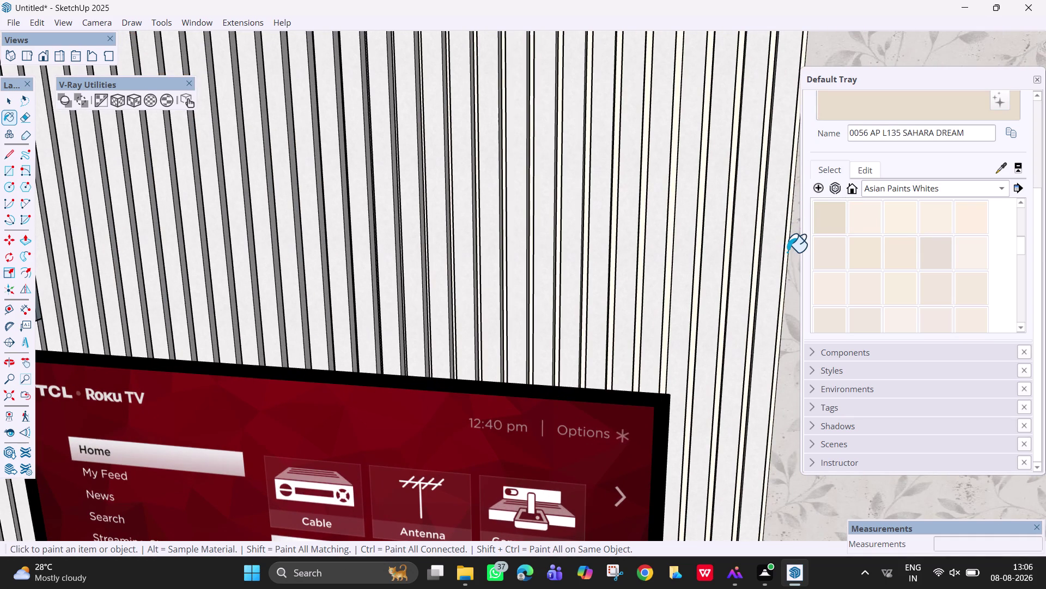
Try the Fairytale shade on the slatted wall.
scroll(down, 3)
scroll(down, 3)
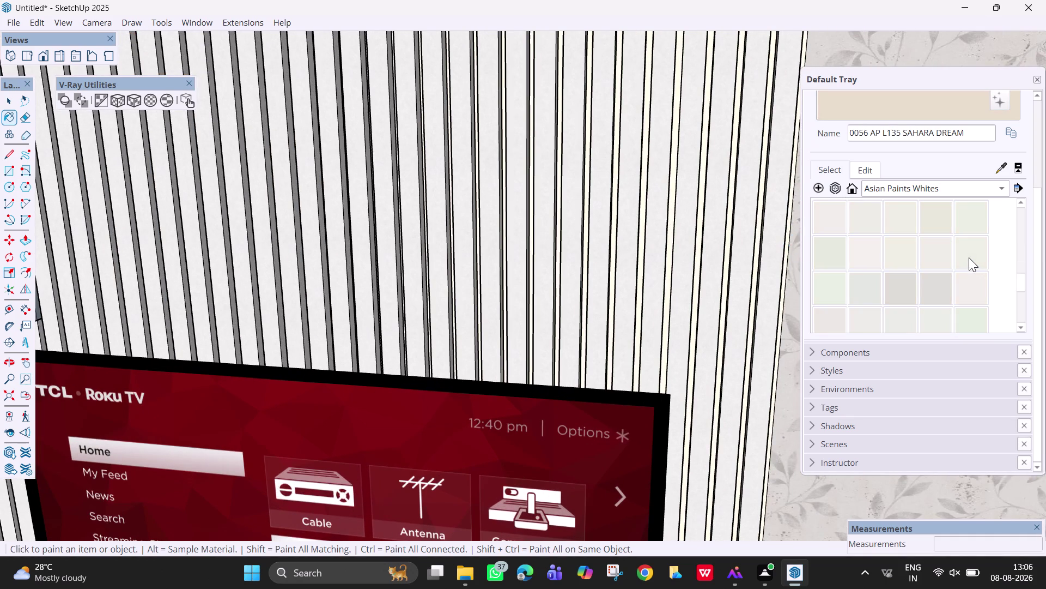
scroll(down, 3)
click(907, 277)
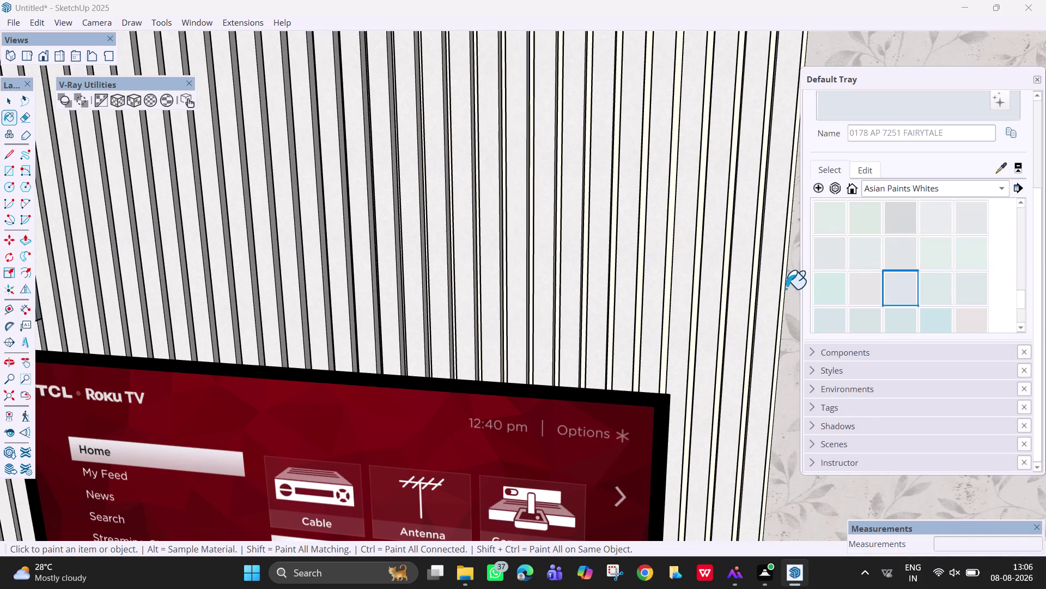
click(783, 297)
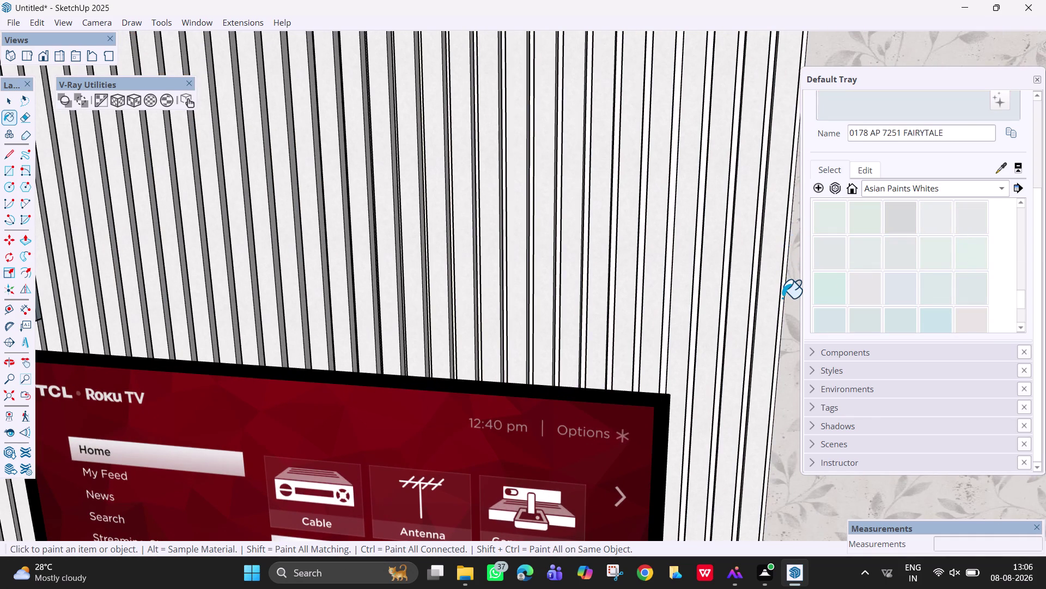
Finish the slatted wall in 0185 AP 7188 Lilac Breeze.
scroll(down, 3)
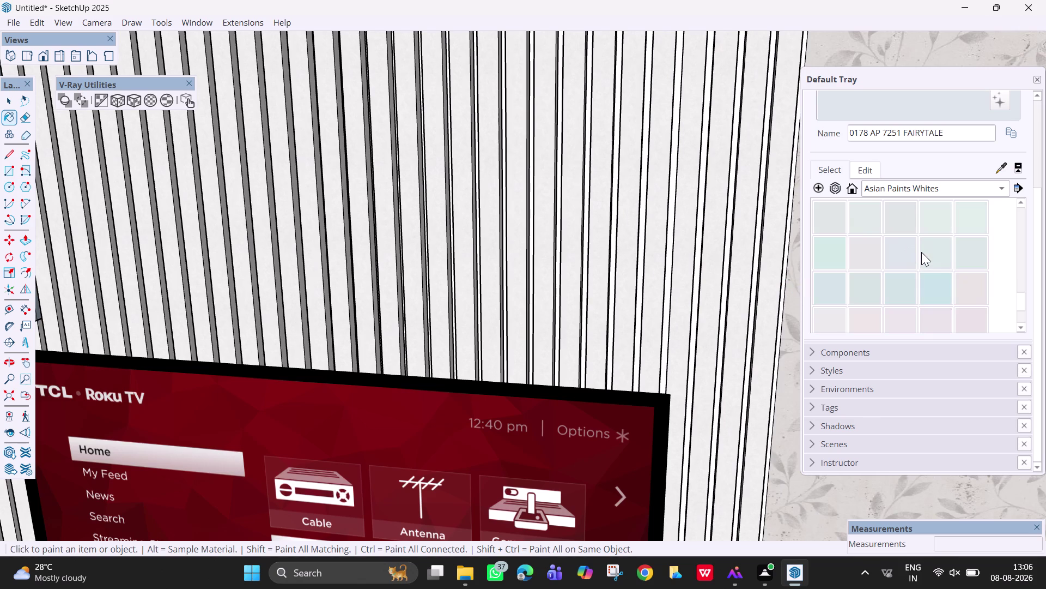
click(972, 289)
scroll(up, 3)
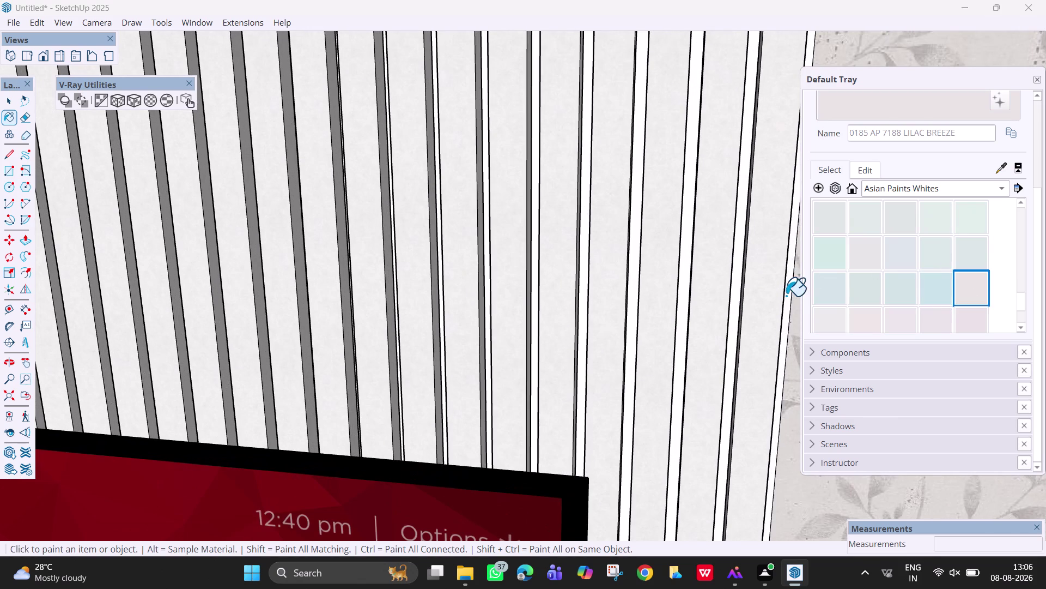
click(787, 292)
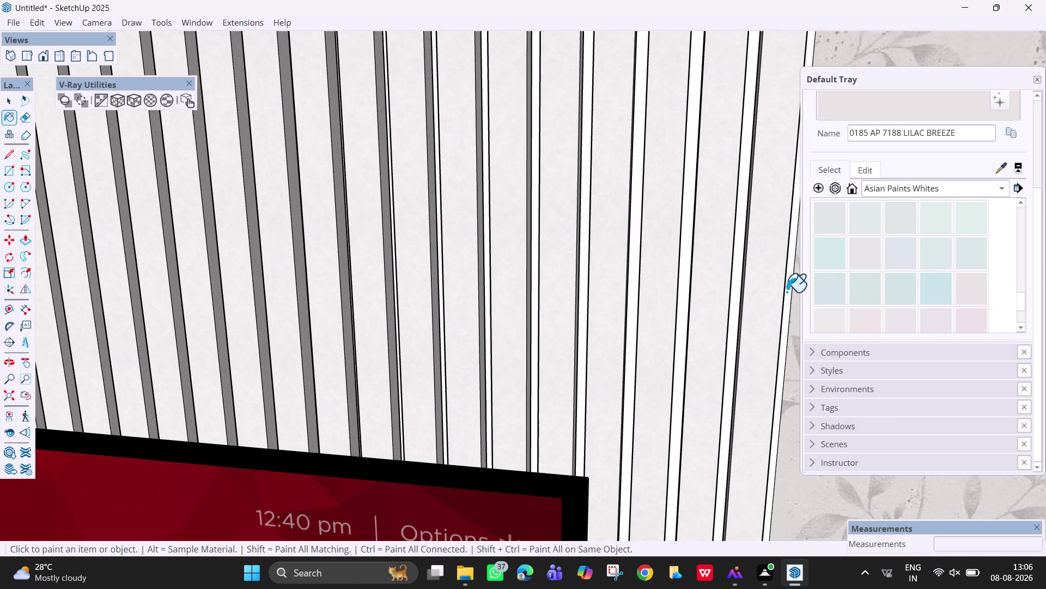
click(787, 291)
scroll(down, 3)
scroll(up, 3)
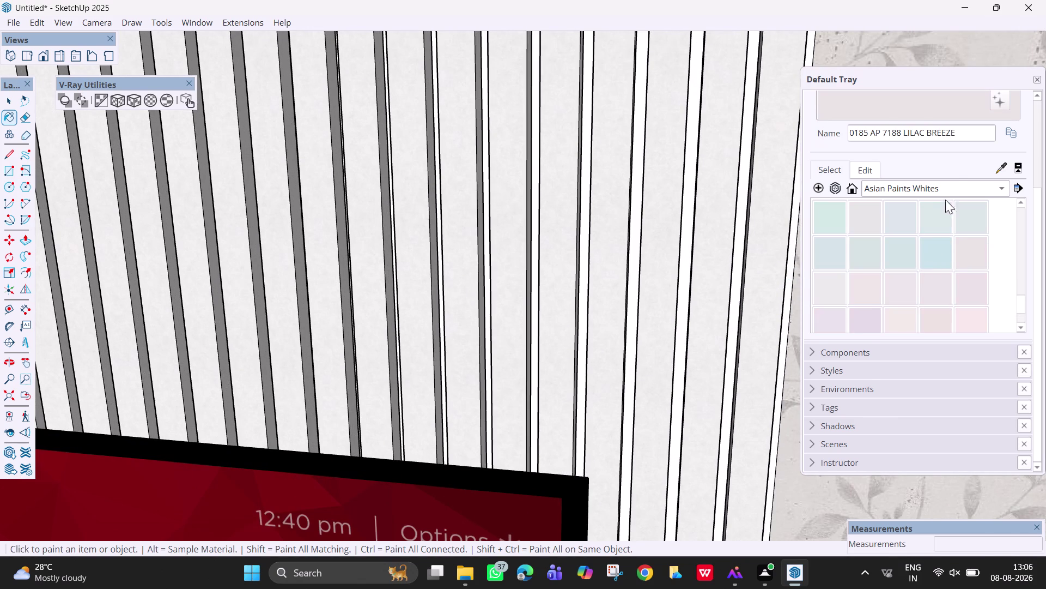
click(958, 182)
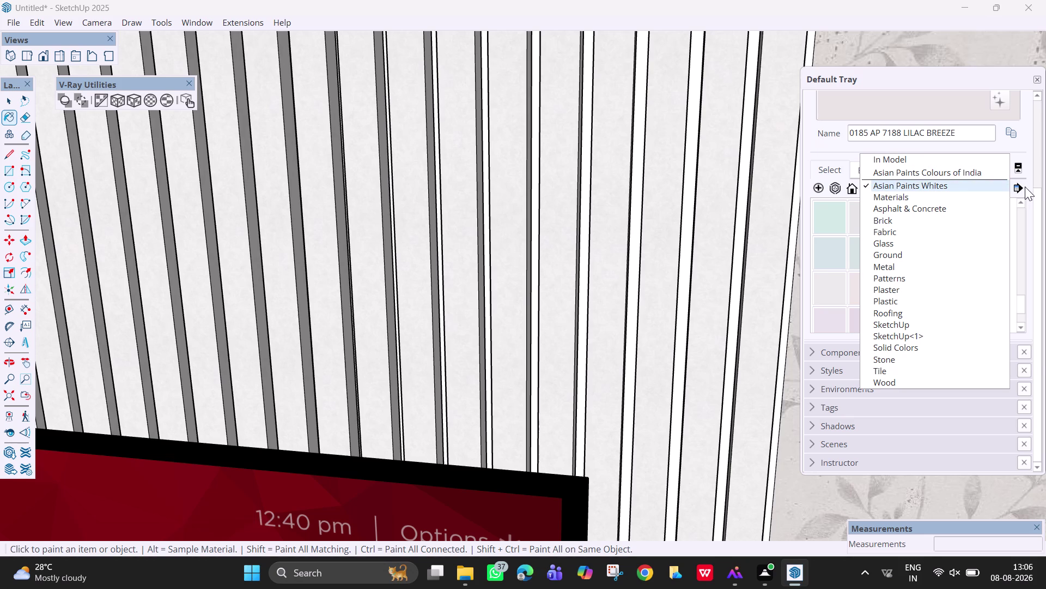
Open Downloads > Plain_Shades > sketchup > Asian Paints Chromatics as a materials collection.
click(1017, 188)
click(1012, 202)
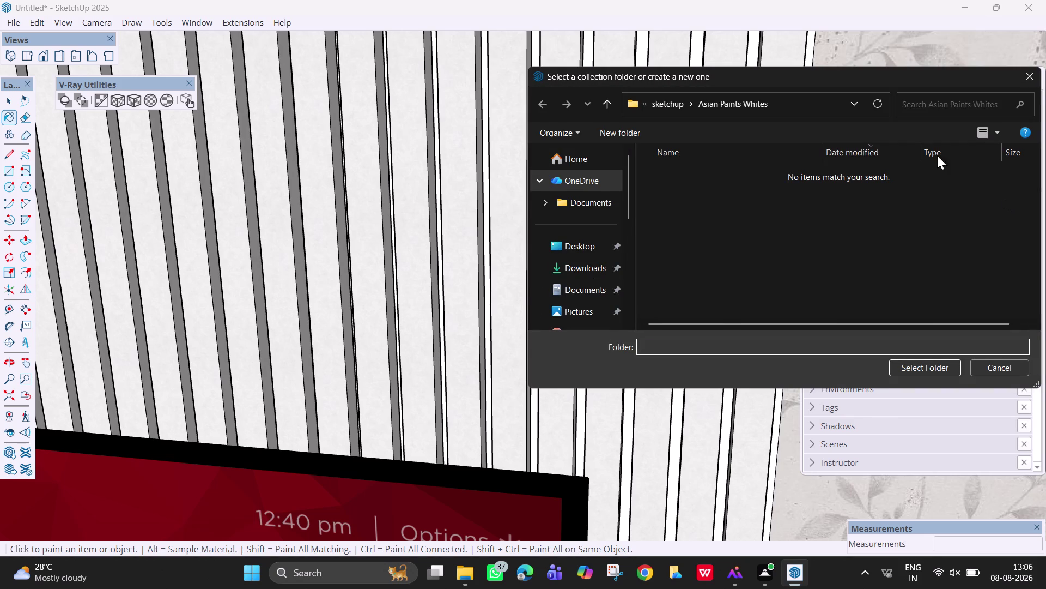
click(586, 260)
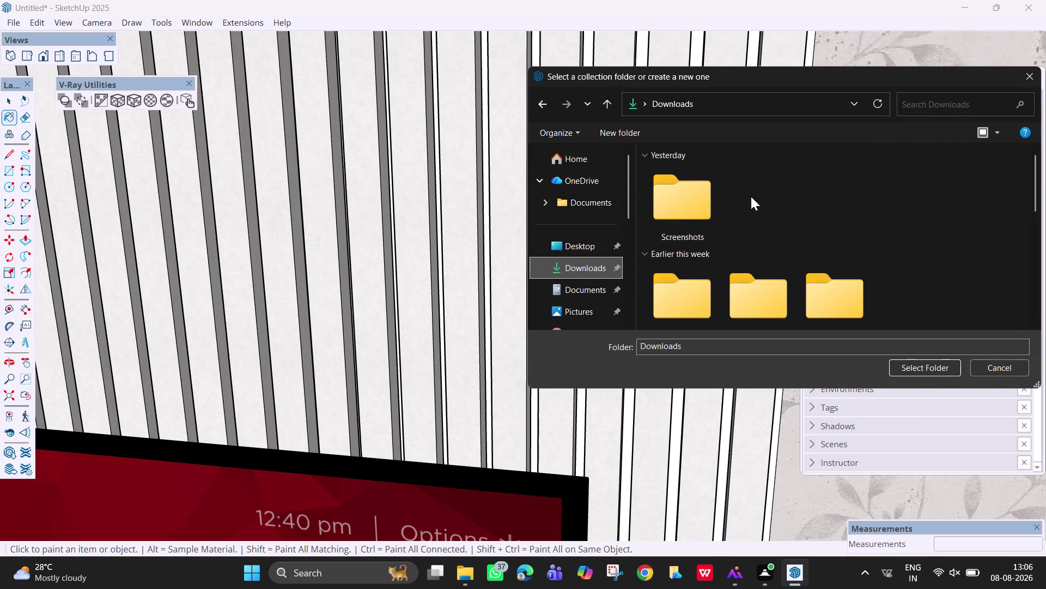
scroll(down, 3)
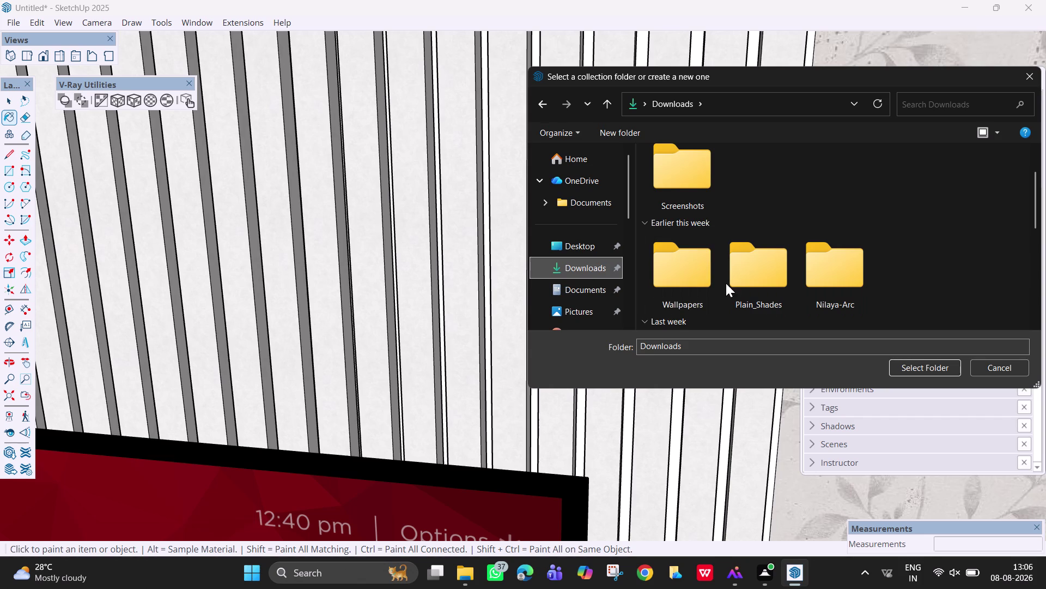
double_click(759, 277)
double_click(754, 191)
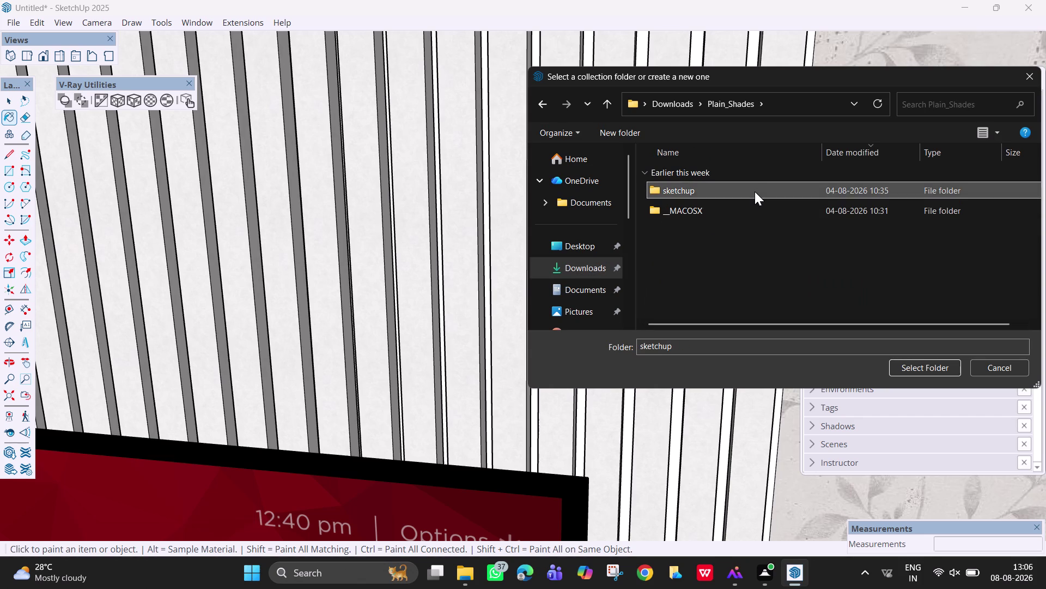
click(765, 228)
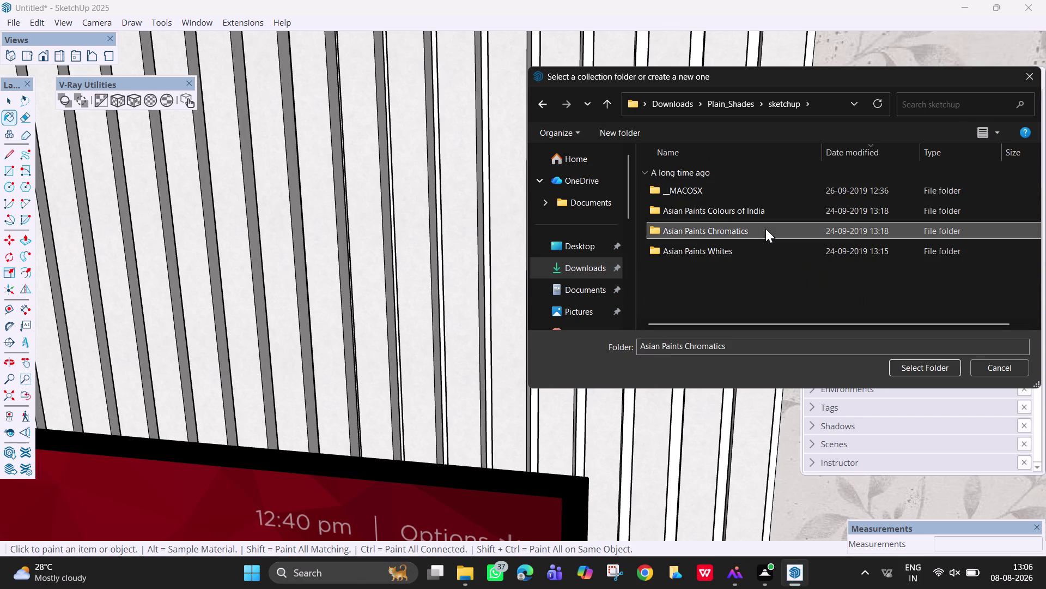
click(911, 360)
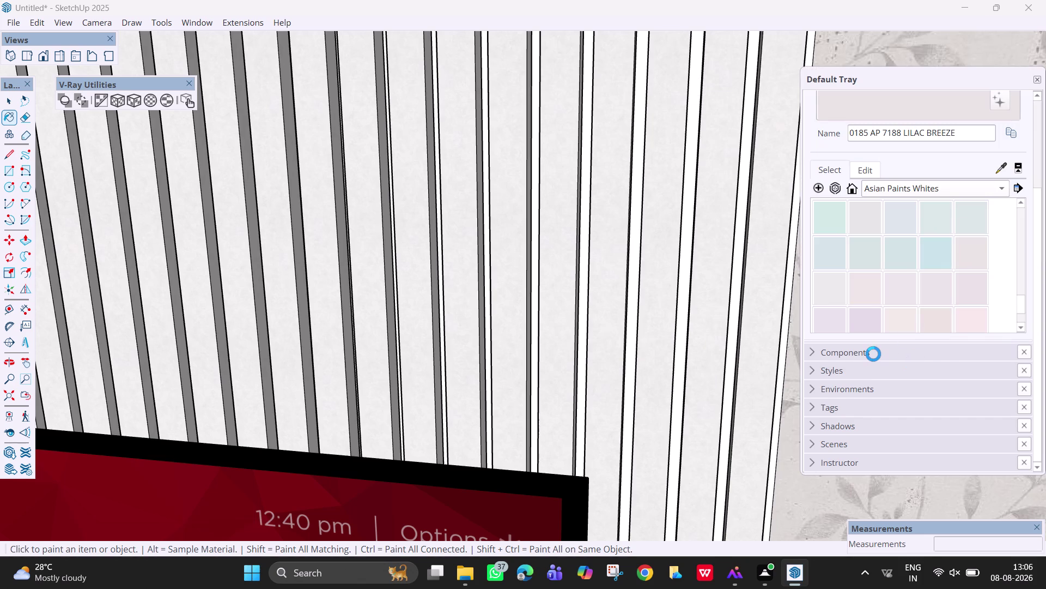